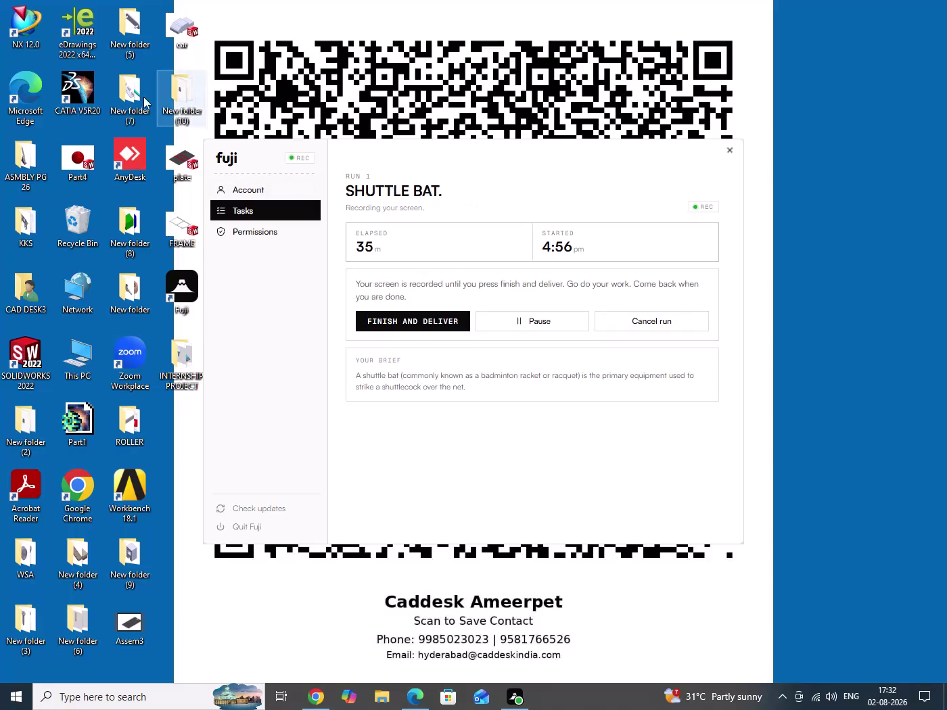
Launch CATIA V5 from its shortcut, dismiss Warm Start, and close the empty Product1.
right_click(71, 90)
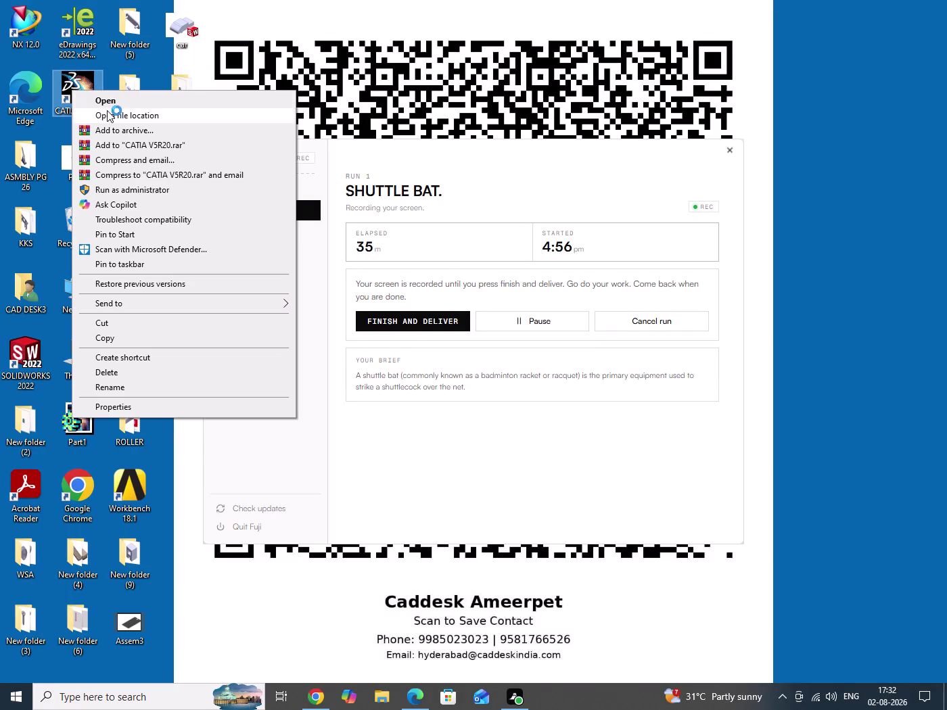
click(112, 101)
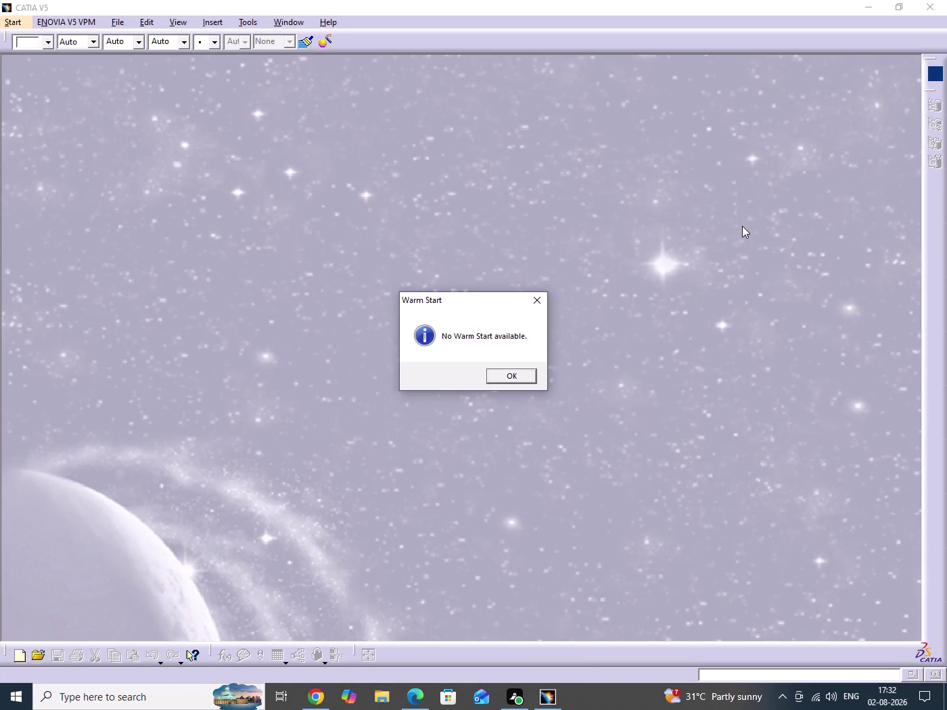
click(487, 378)
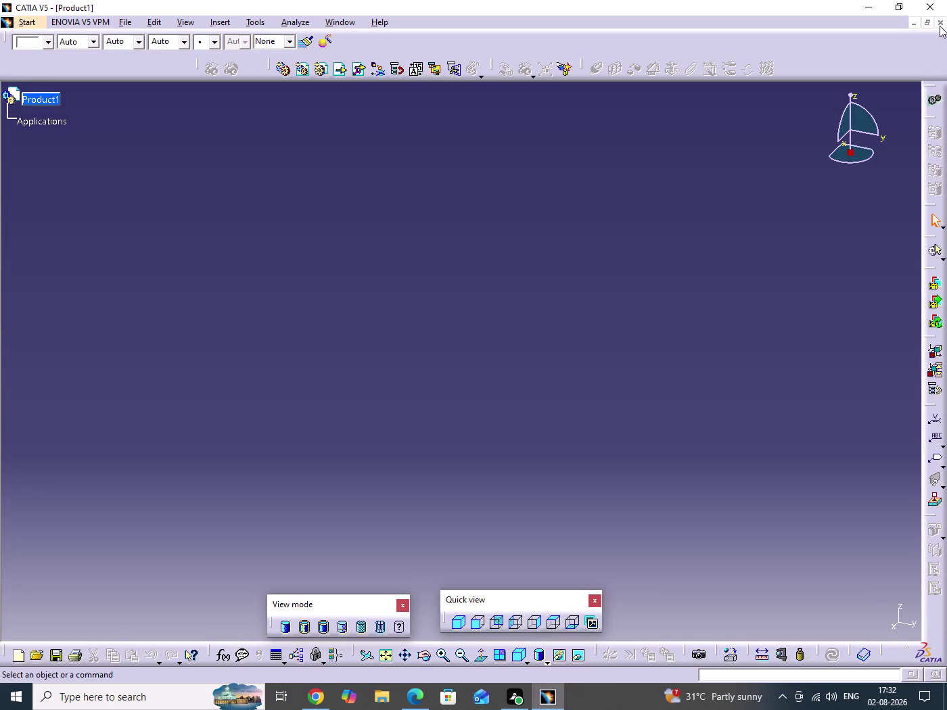
click(944, 23)
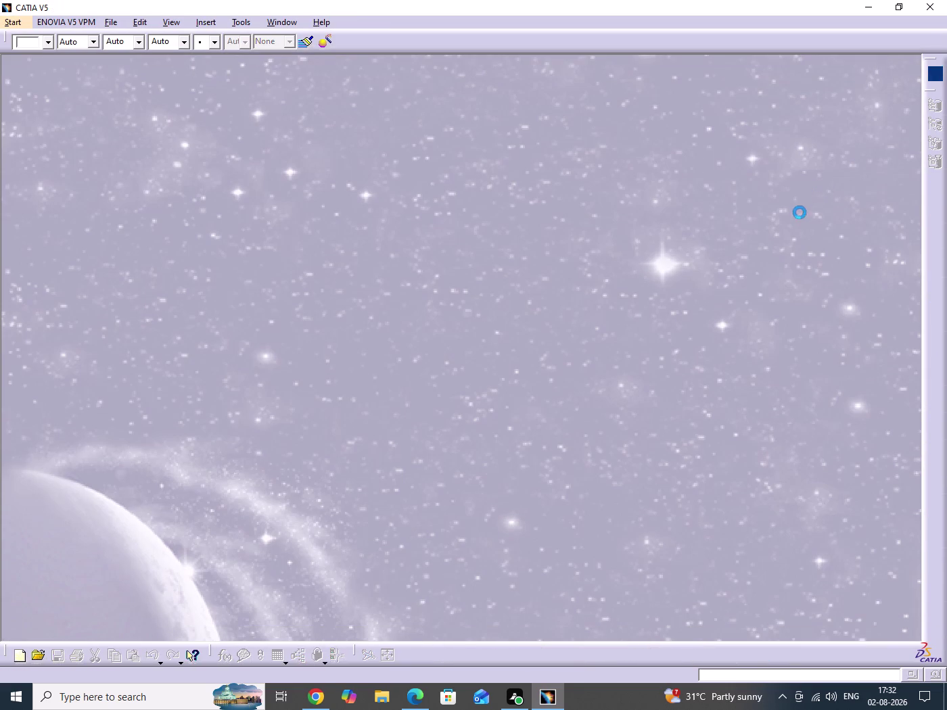
Open the SHUTTLE BAT.CATPart file.
key(ctrl+o)
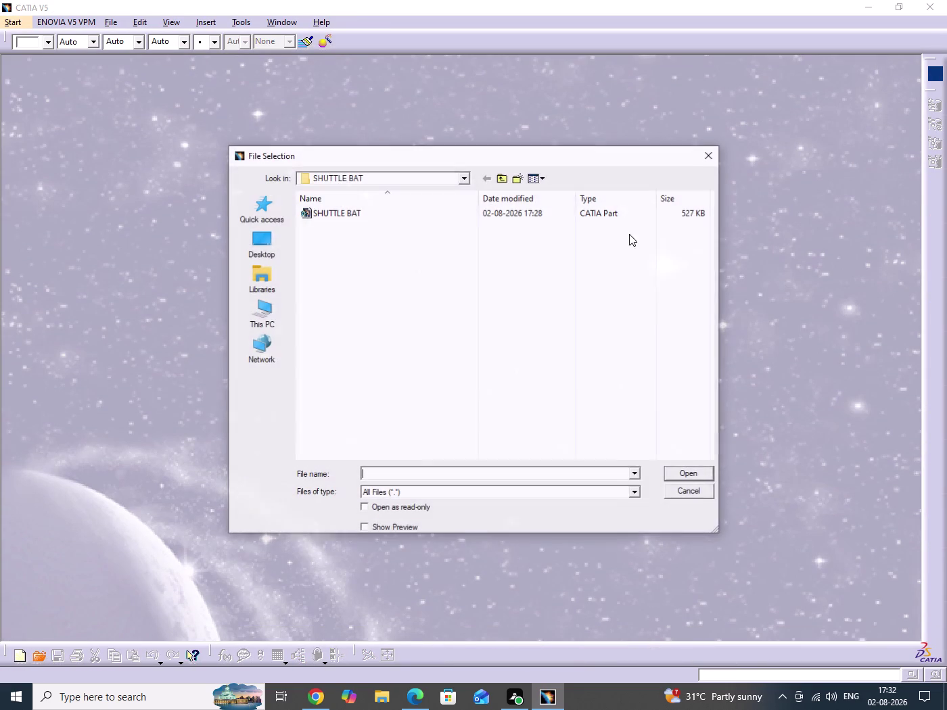
click(342, 214)
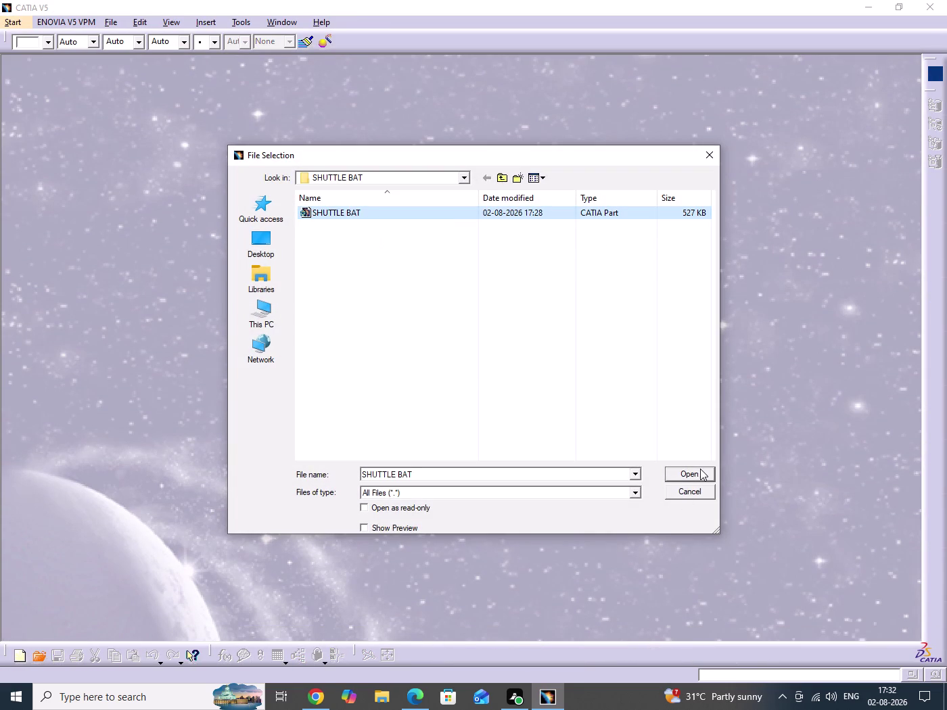
click(700, 477)
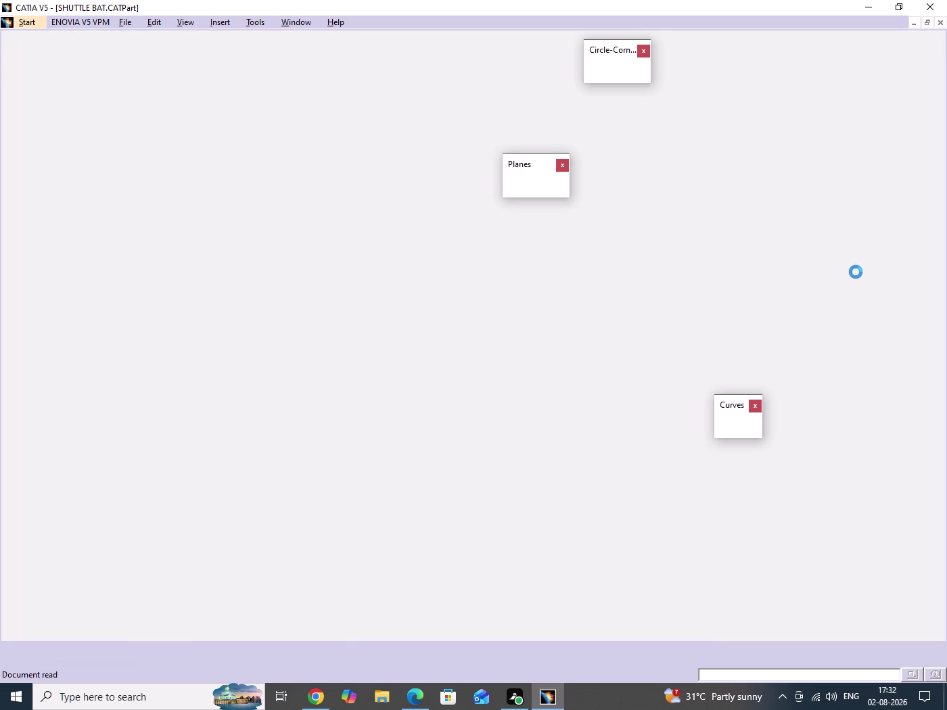
Exit the sketch workbench and switch the model to isometric view.
scroll(down, 3)
middle_drag(532, 246, 534, 387)
click(533, 246)
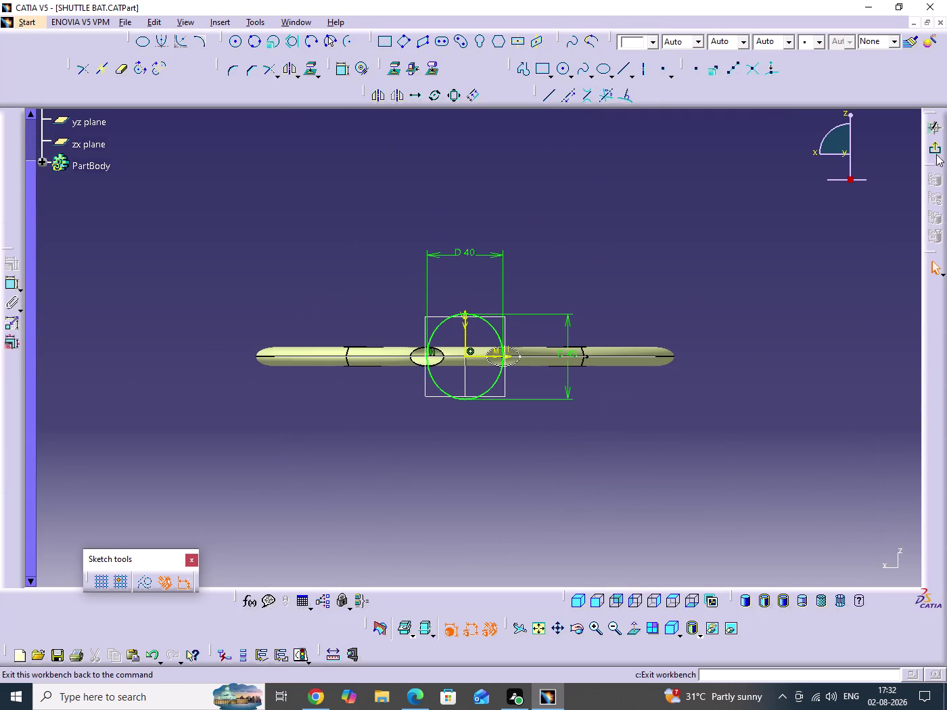
click(937, 152)
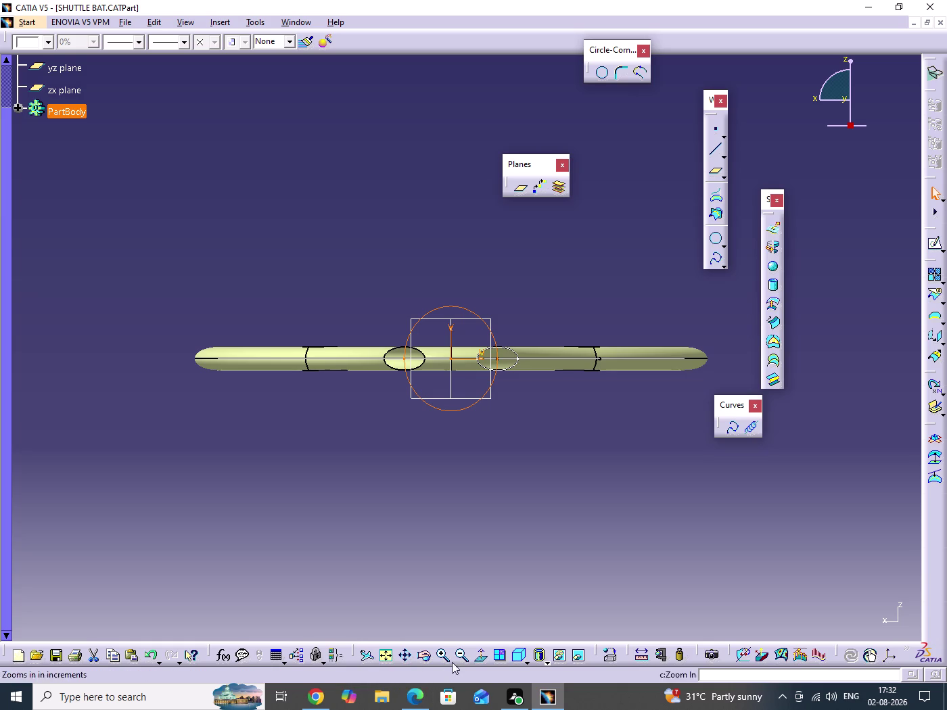
click(516, 659)
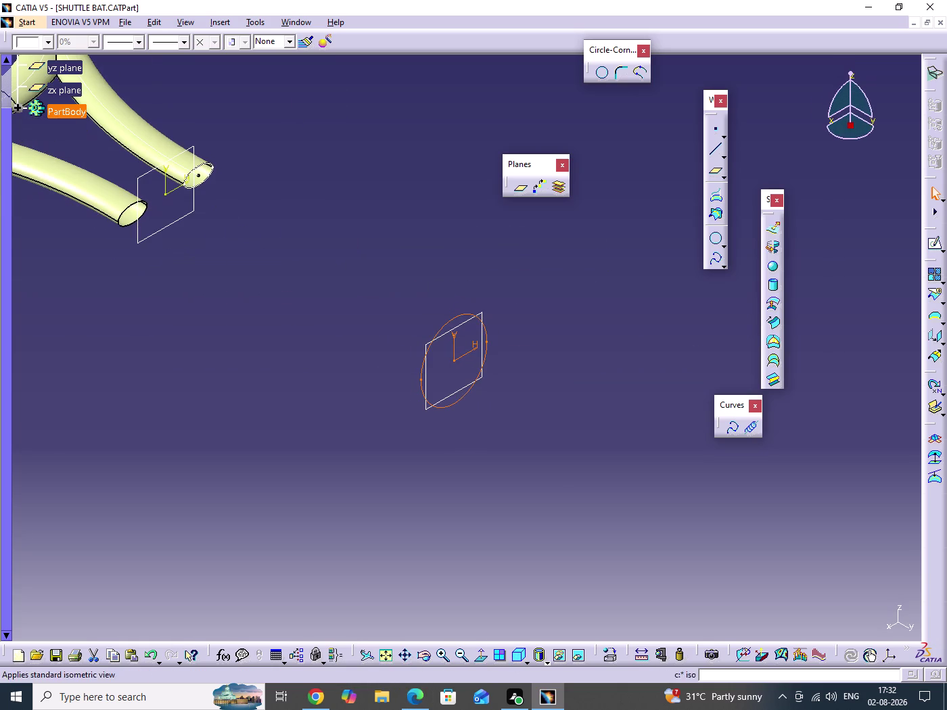
click(552, 474)
scroll(up, 3)
scroll(up, 3)
middle_drag(508, 487, 660, 494)
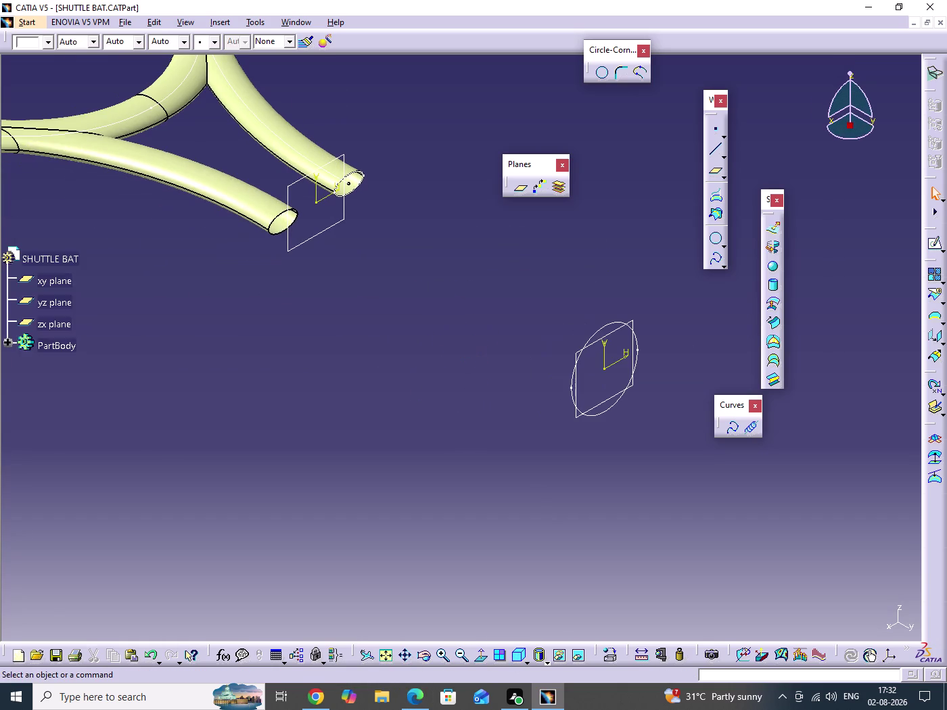
scroll(down, 3)
Expand the PartBody feature tree and inspect Sketch.6's context menu.
click(8, 228)
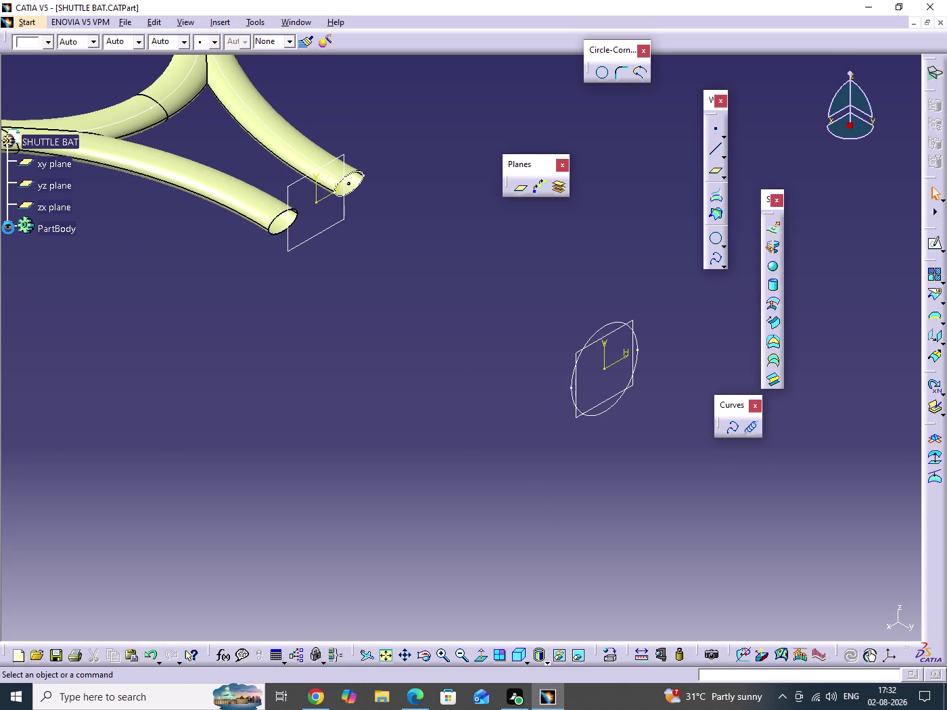
click(82, 534)
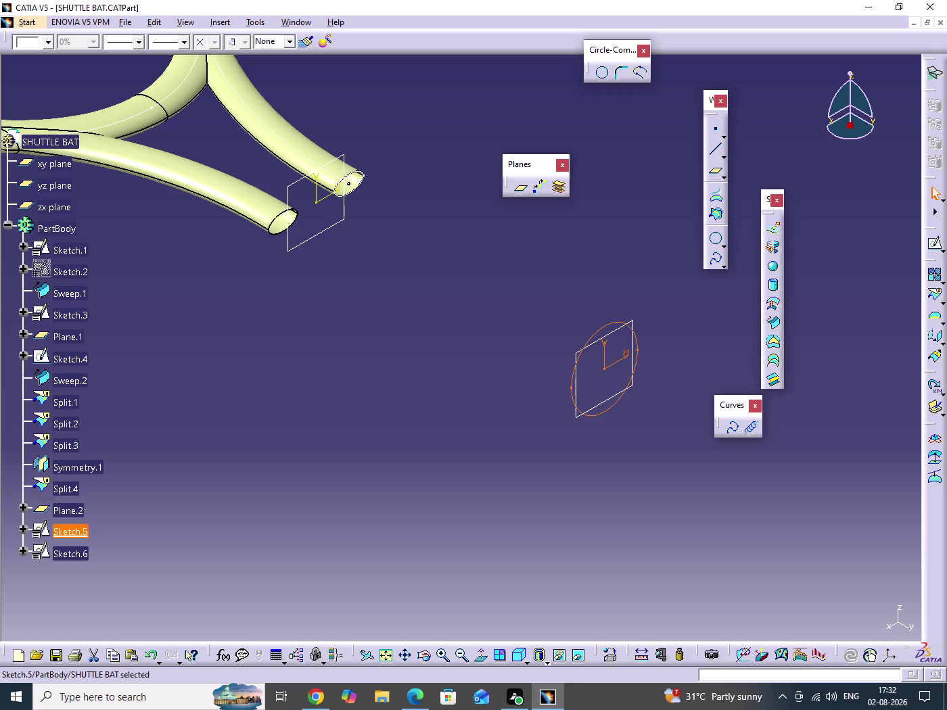
click(81, 553)
right_click(82, 554)
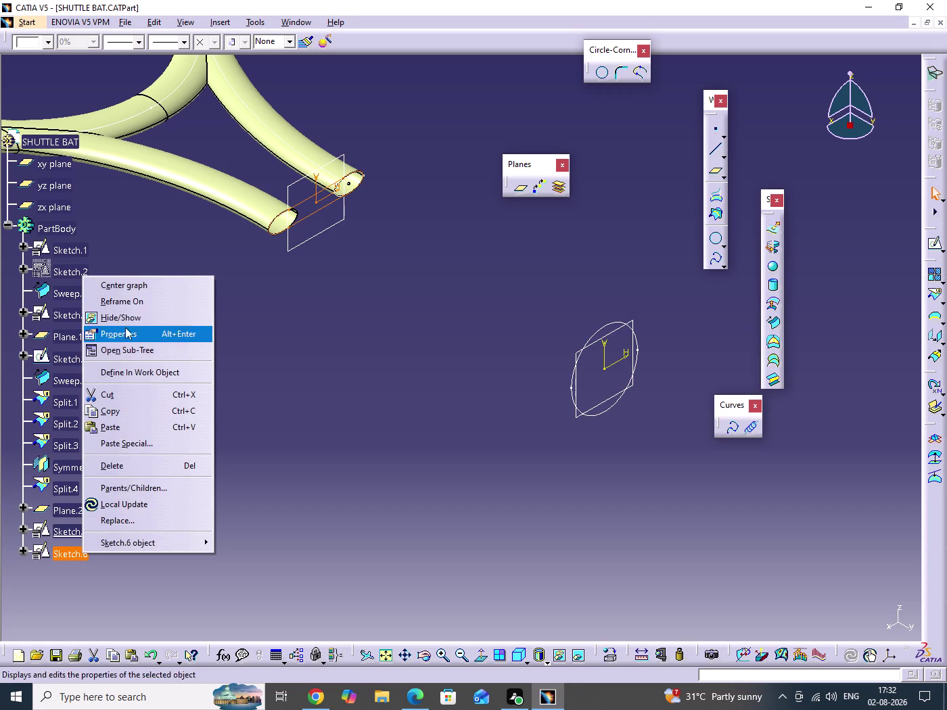
click(125, 323)
click(361, 376)
right_click(80, 561)
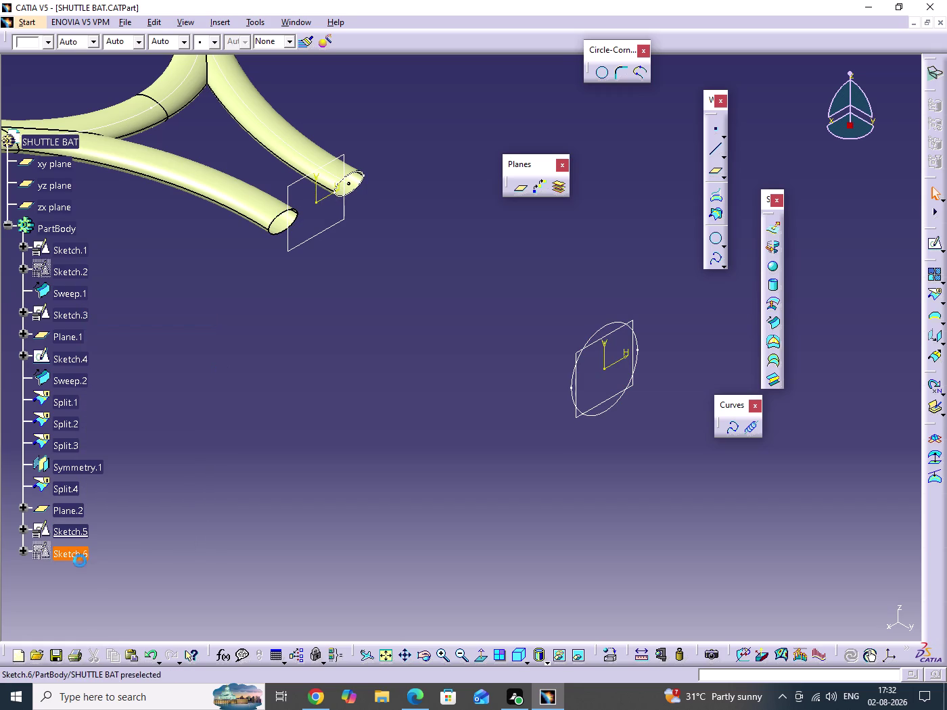
click(121, 330)
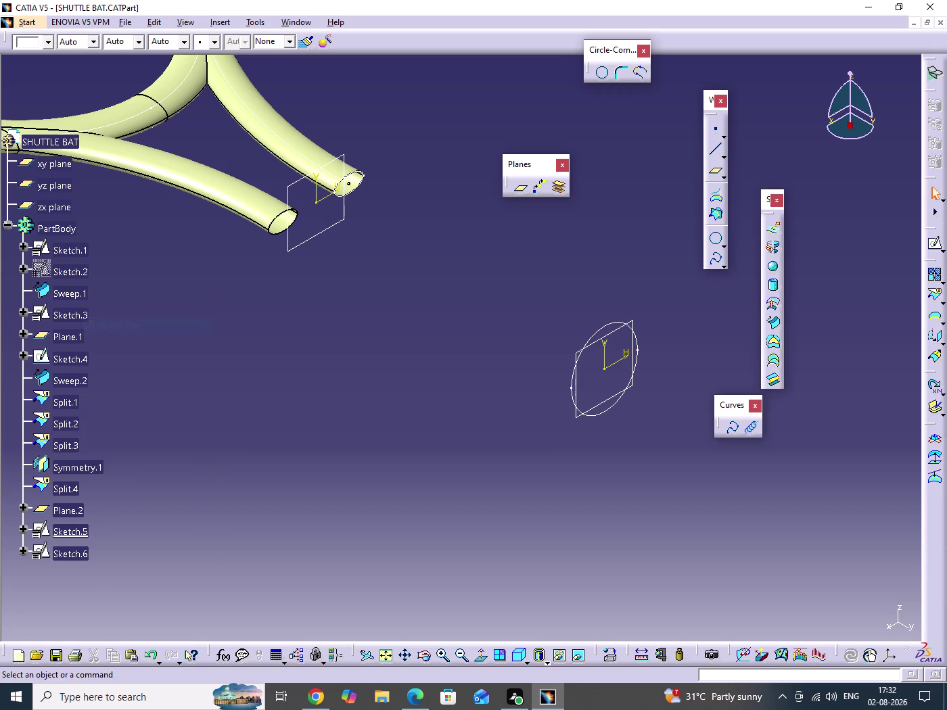
click(373, 405)
click(73, 550)
Orbit and pan around the shuttle bat, then start a Multi-sections Surface.
scroll(down, 3)
middle_drag(289, 408, 346, 437)
drag(289, 408, 345, 438)
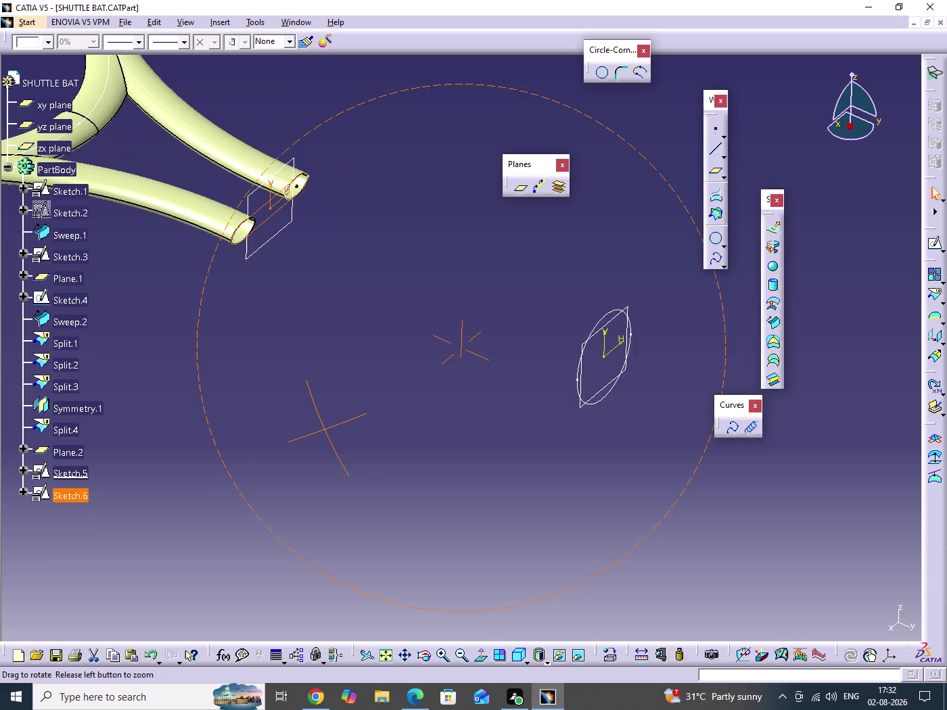
drag(345, 437, 355, 438)
middle_drag(345, 437, 355, 438)
click(320, 392)
middle_drag(333, 403, 291, 383)
drag(334, 404, 291, 382)
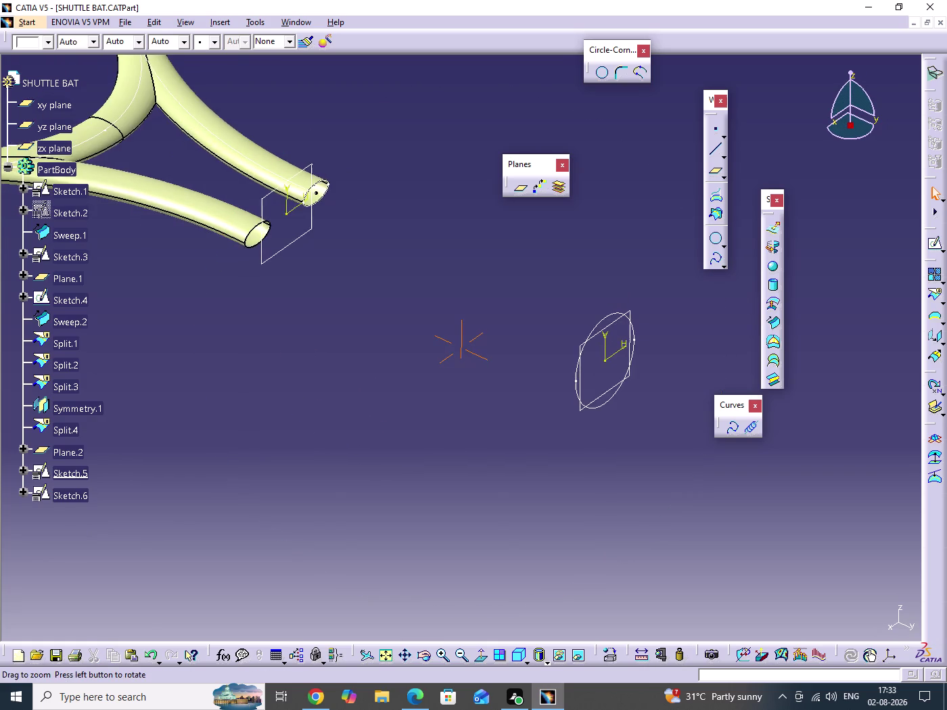
middle_drag(291, 383, 296, 352)
middle_drag(480, 407, 568, 469)
middle_drag(598, 431, 580, 442)
drag(598, 432, 581, 442)
middle_drag(564, 468, 442, 493)
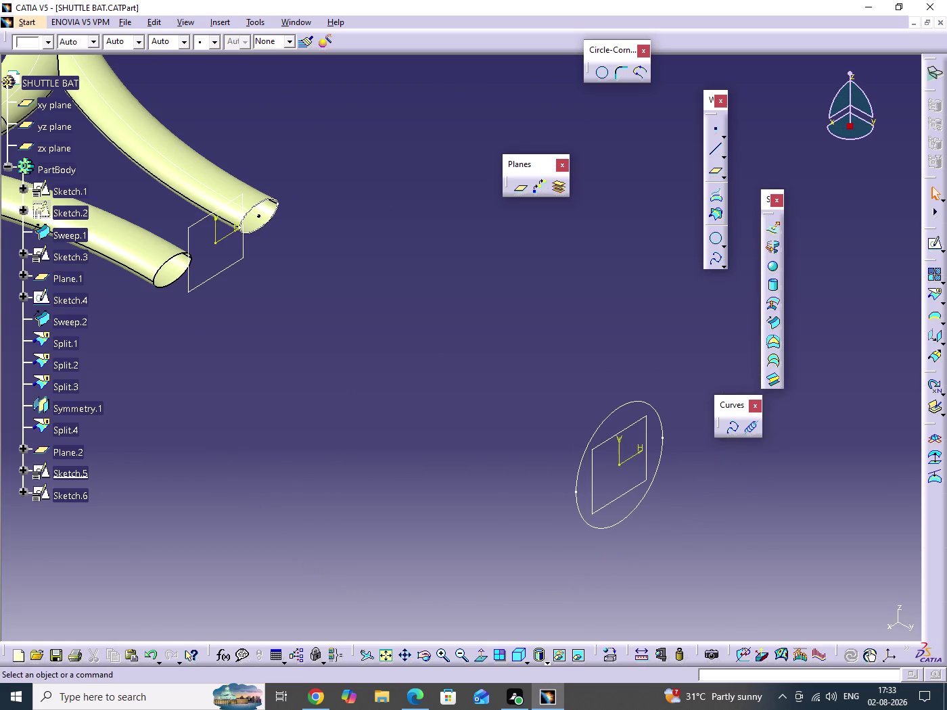
middle_drag(467, 431, 555, 427)
click(483, 425)
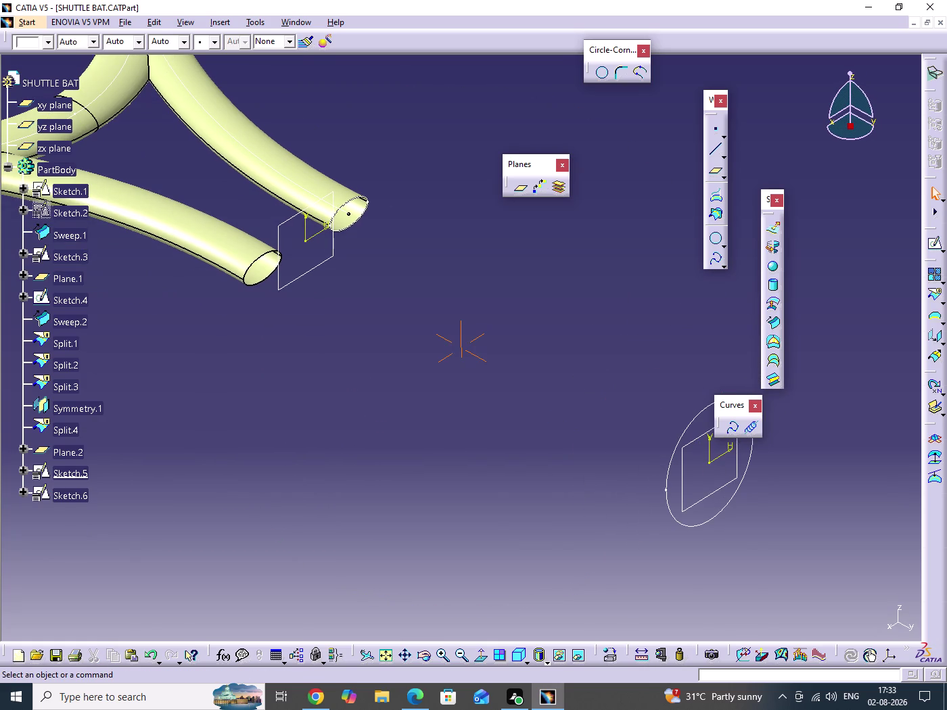
click(774, 362)
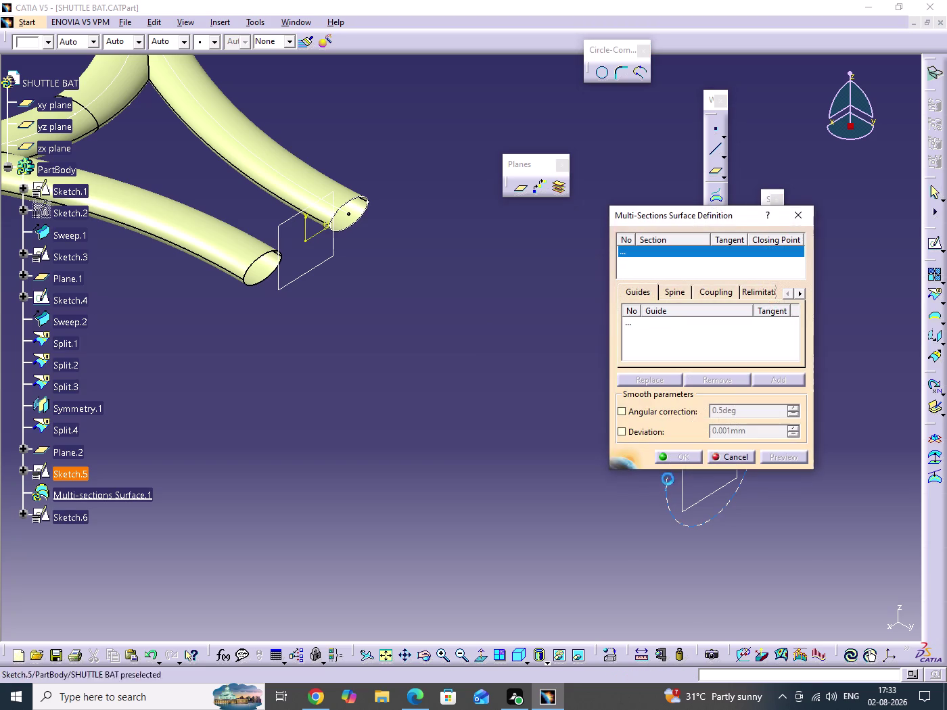
Try adding Sketch.5 as a section, then cancel the multi-sections surface.
click(683, 527)
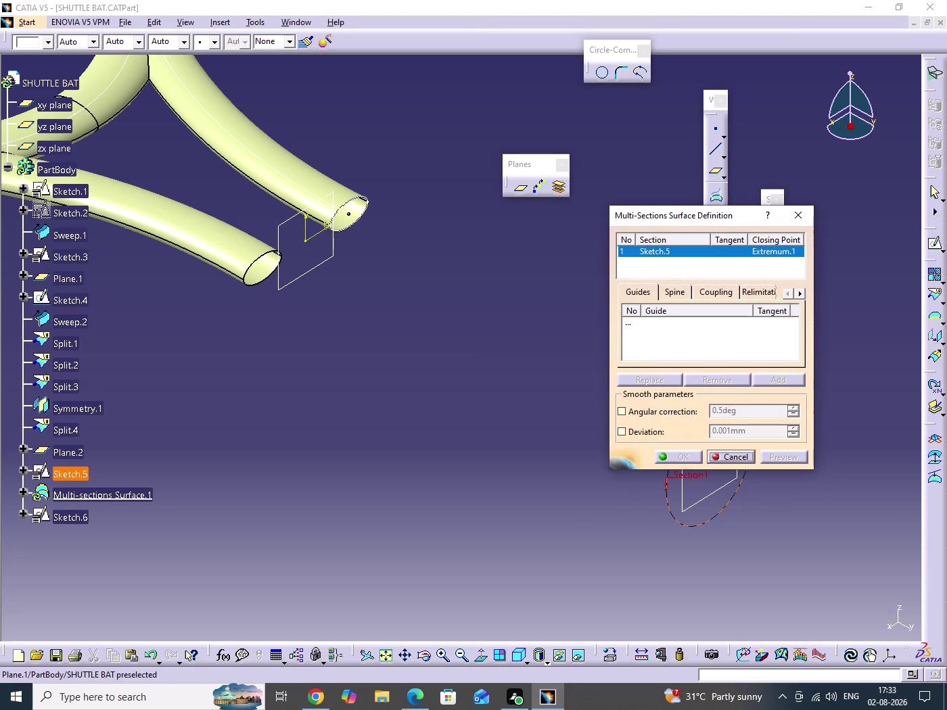
click(72, 520)
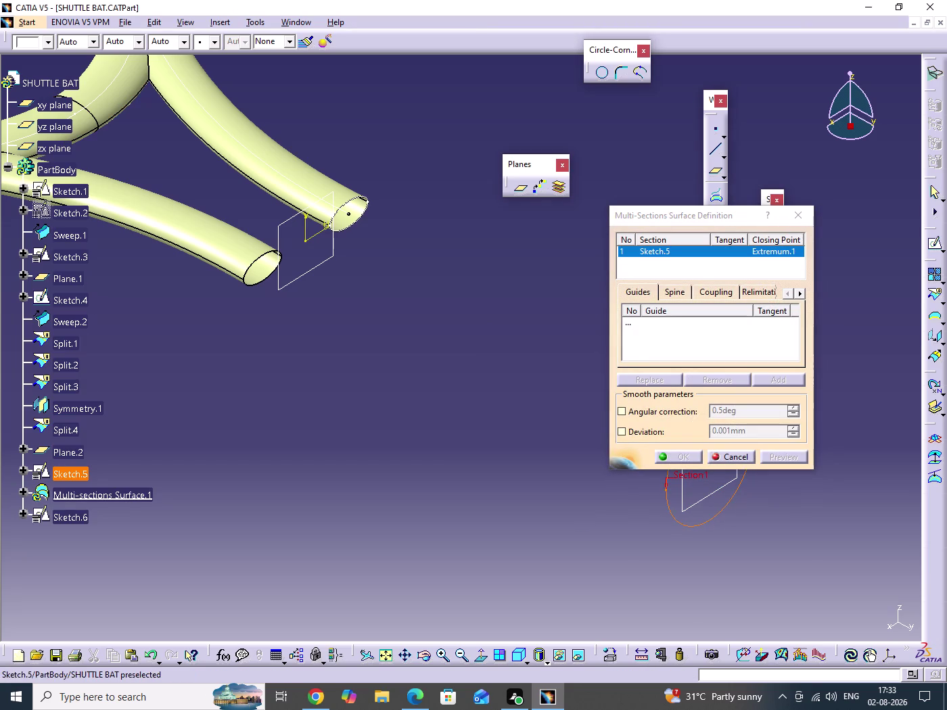
click(729, 456)
click(307, 446)
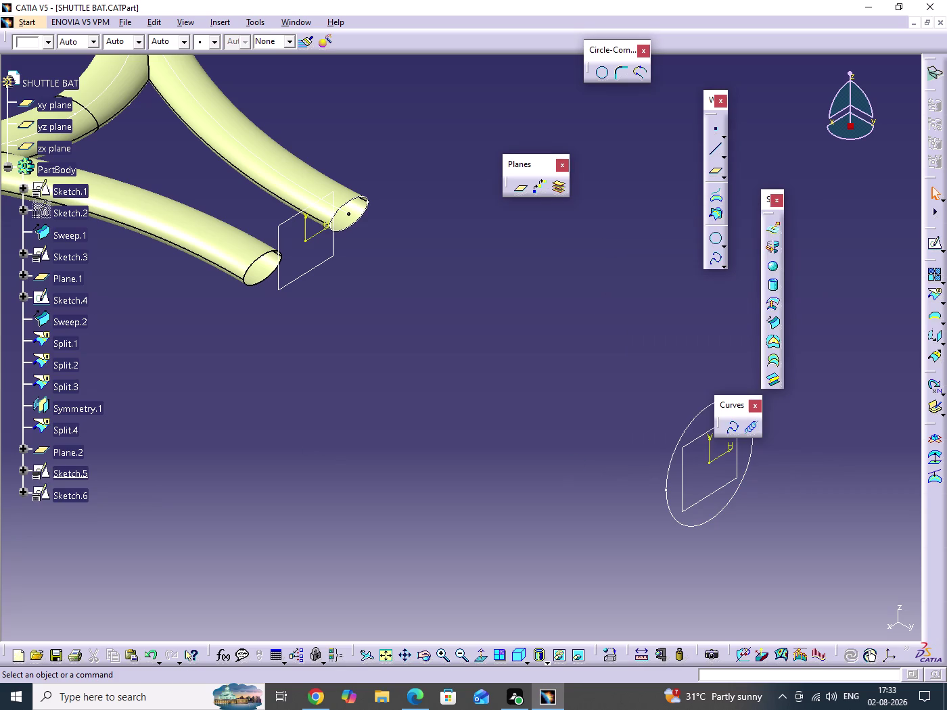
Toggle a sketch's visibility and make Sketch.6 the current work object.
click(68, 497)
right_click(68, 496)
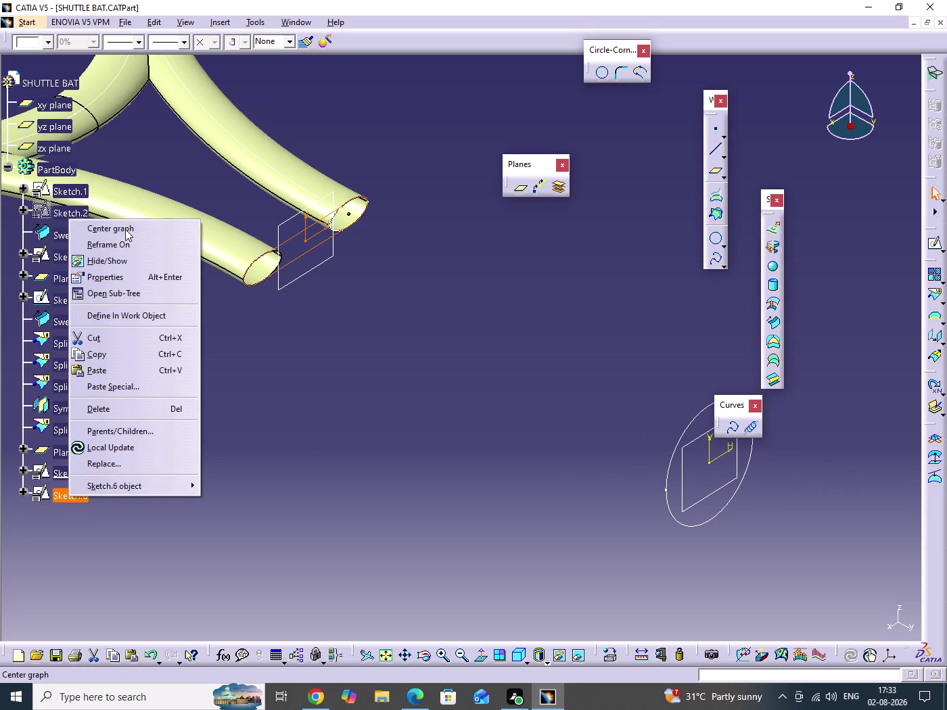
click(109, 264)
click(518, 380)
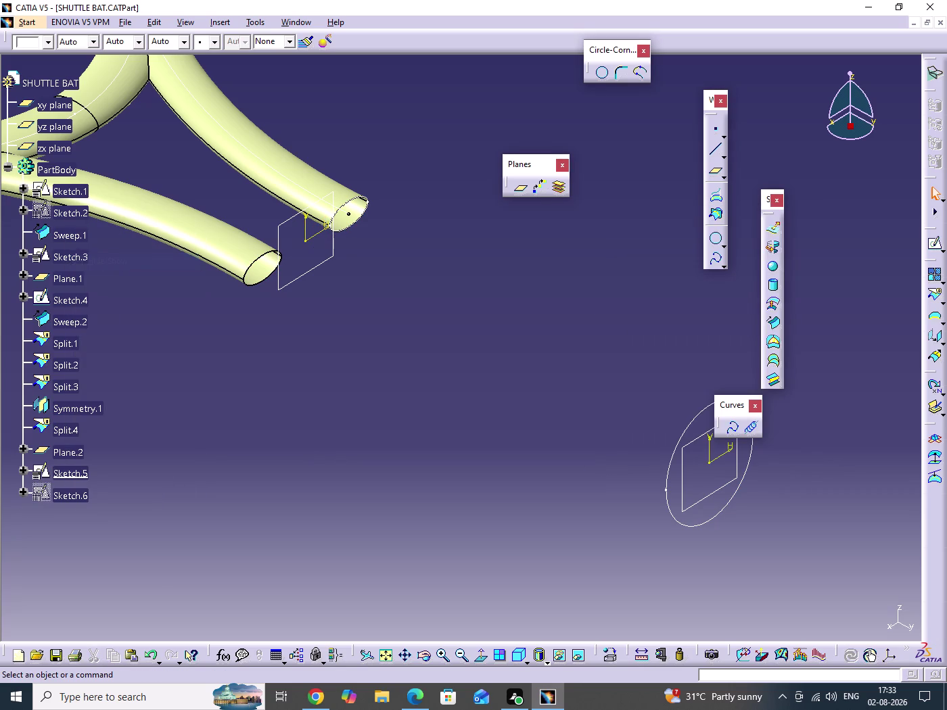
right_click(78, 501)
click(106, 269)
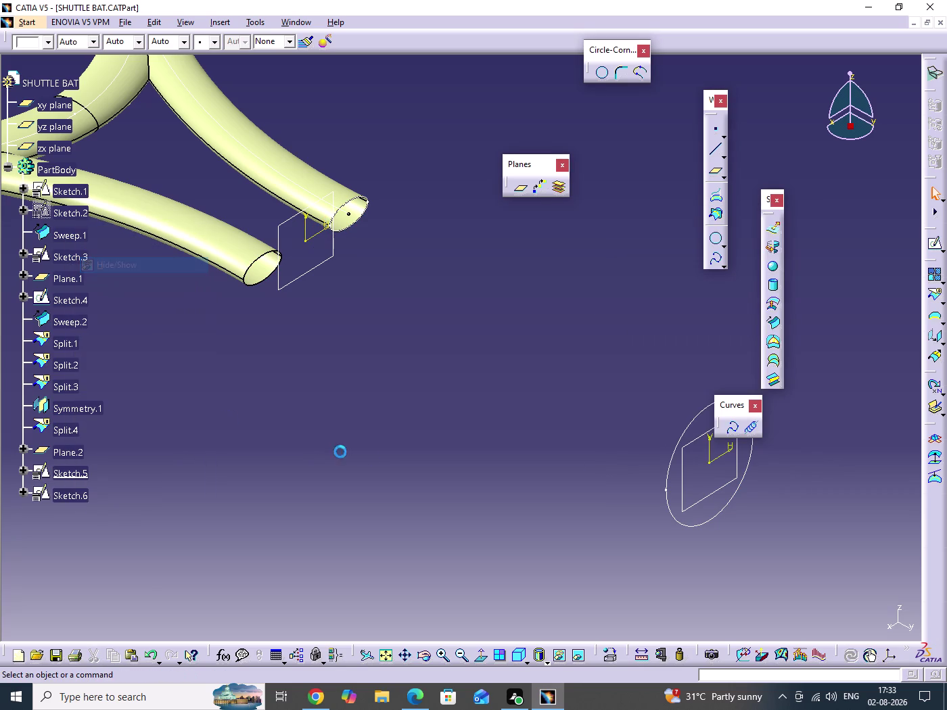
click(377, 460)
click(400, 459)
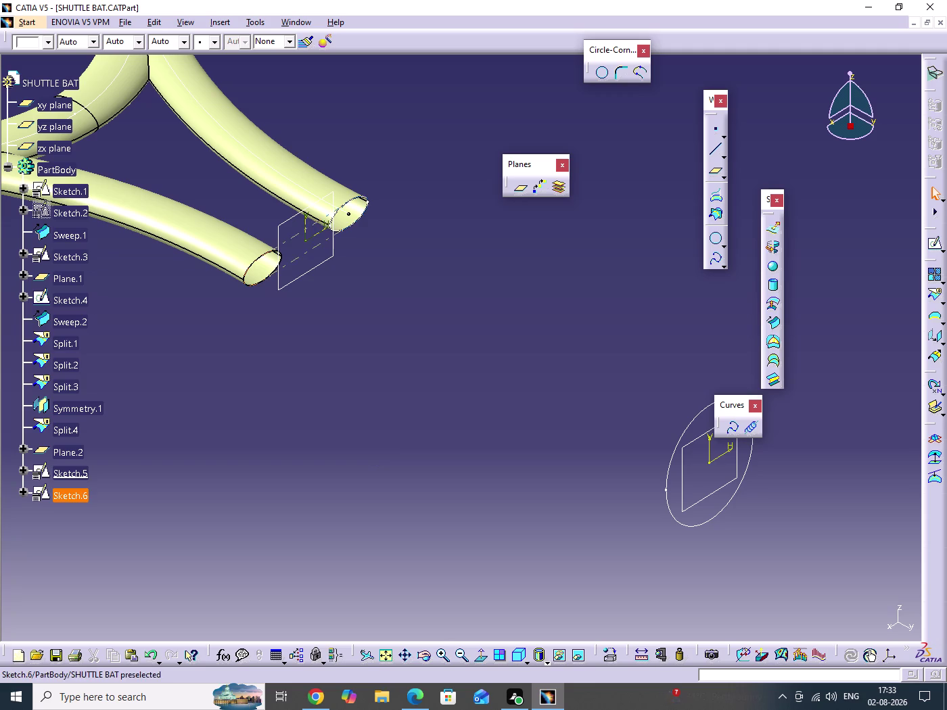
right_click(71, 500)
click(117, 320)
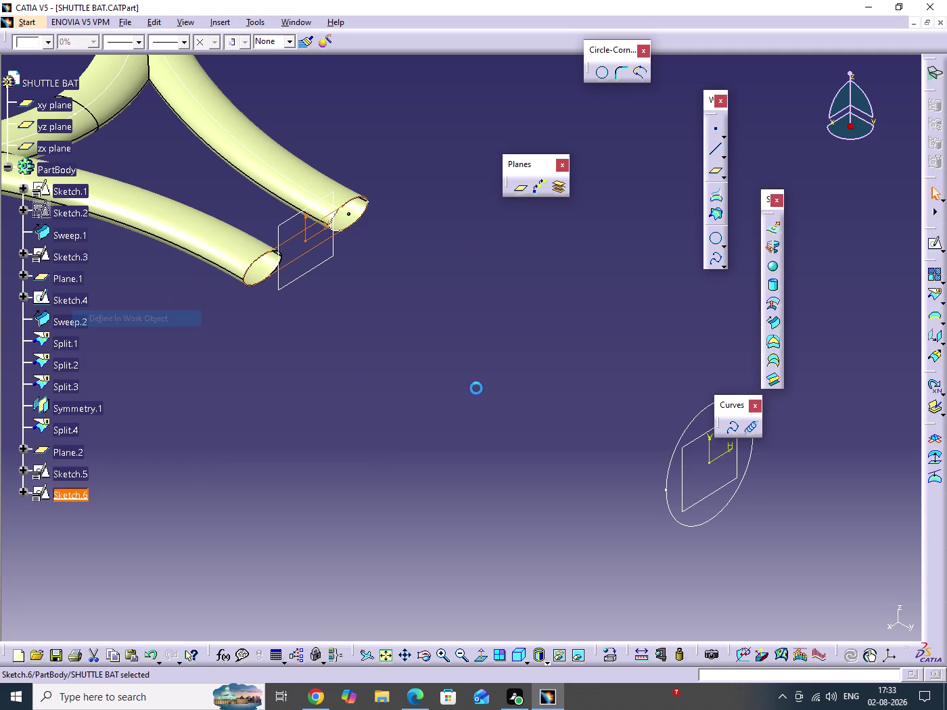
click(497, 387)
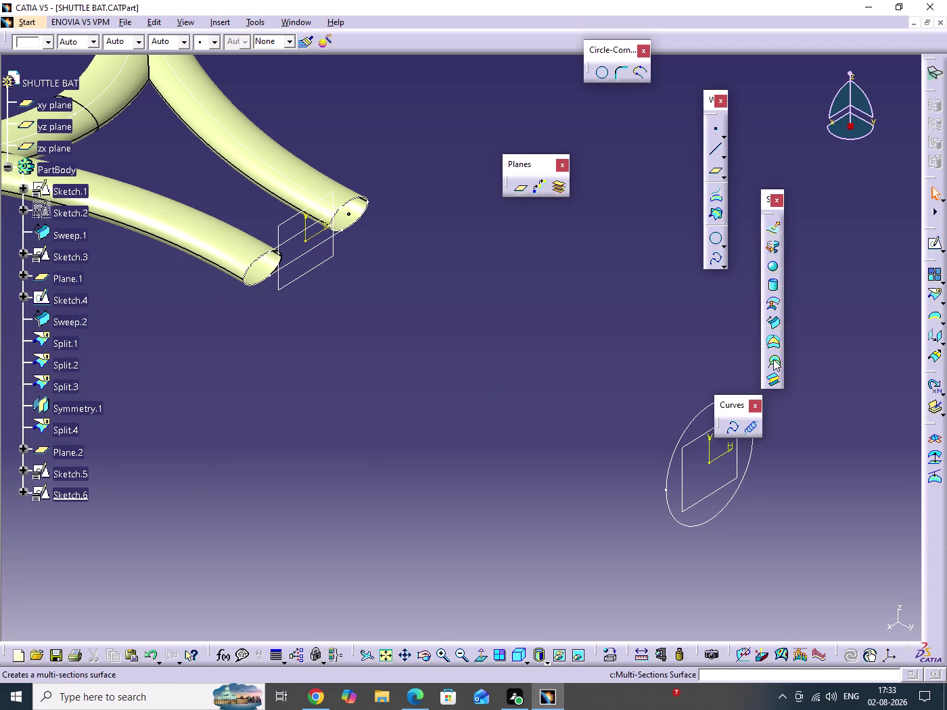
Select the Sketch.5 ellipse and choose Delete from its context menu.
click(725, 512)
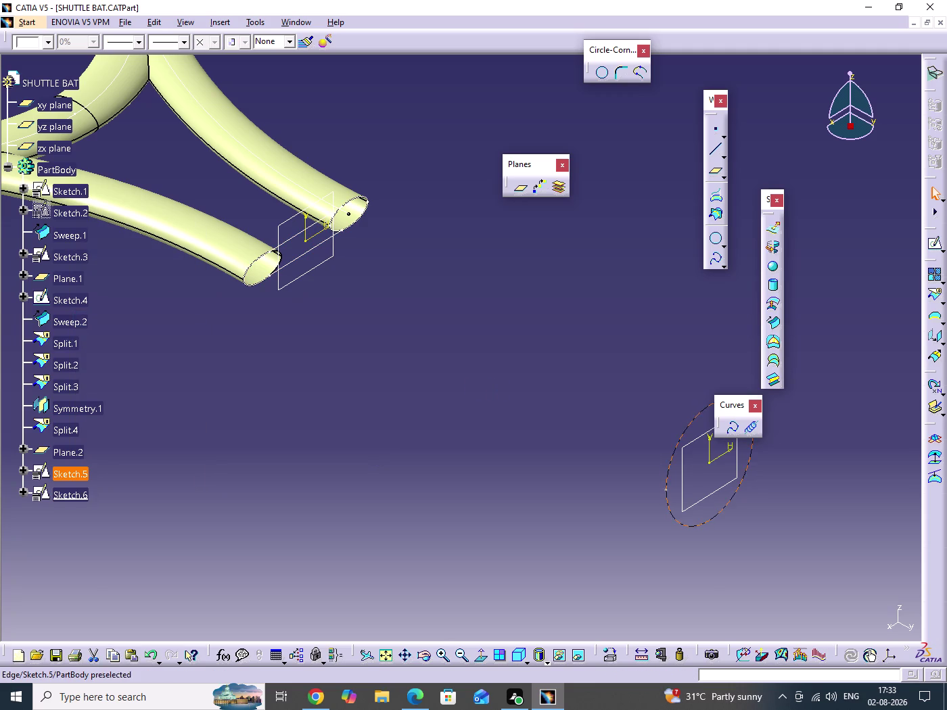
right_click(725, 512)
click(764, 425)
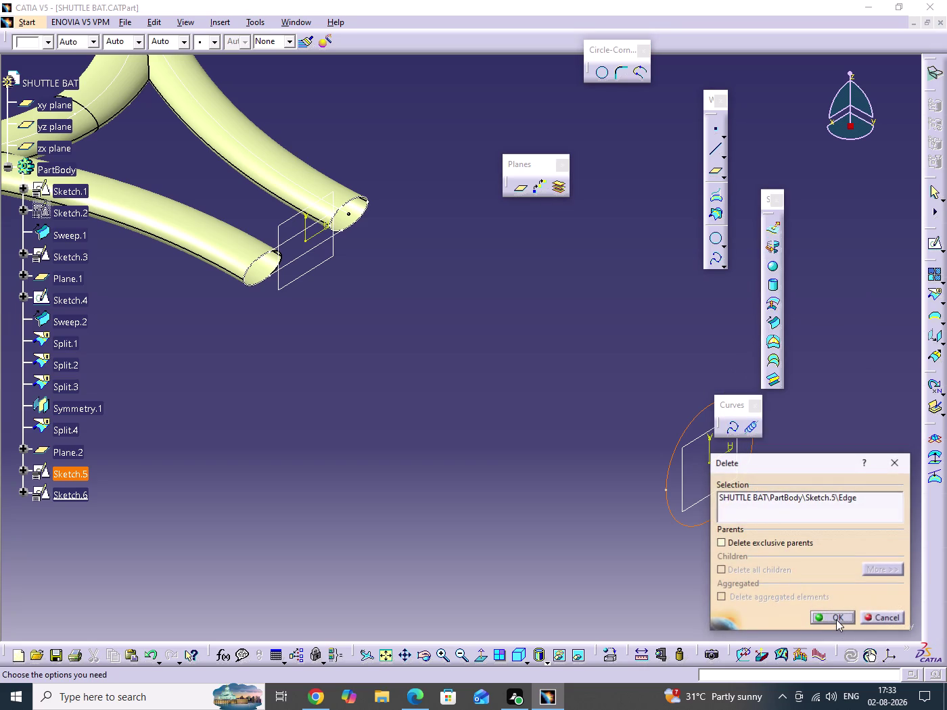
Confirm deleting Sketch.5 and save the SHUTTLE BAT part.
click(837, 620)
click(484, 513)
middle_drag(546, 514, 448, 515)
key(ctrl+s)
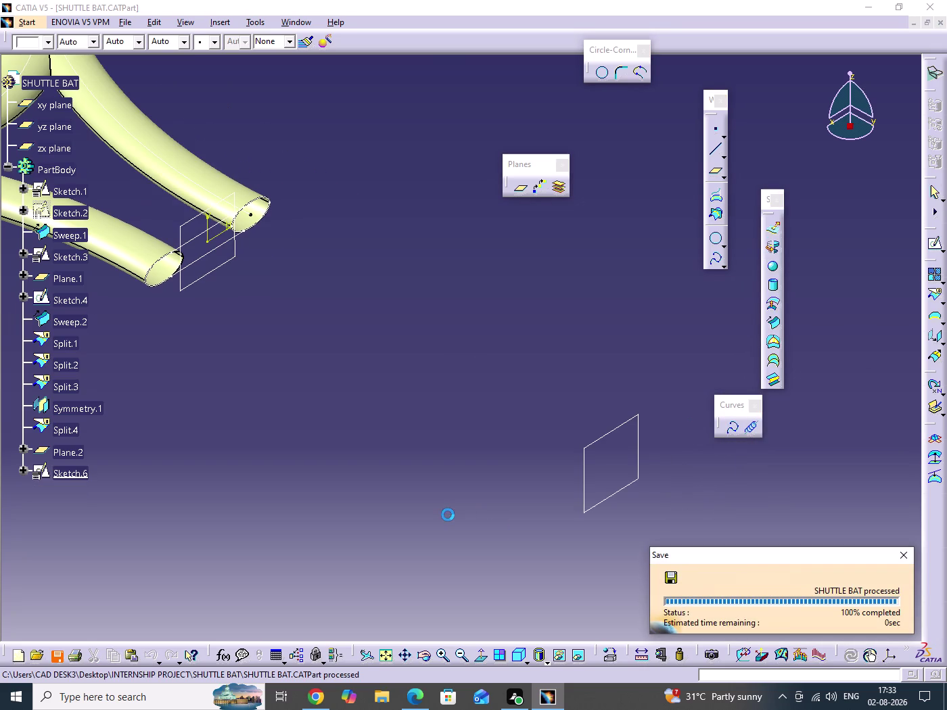
click(623, 488)
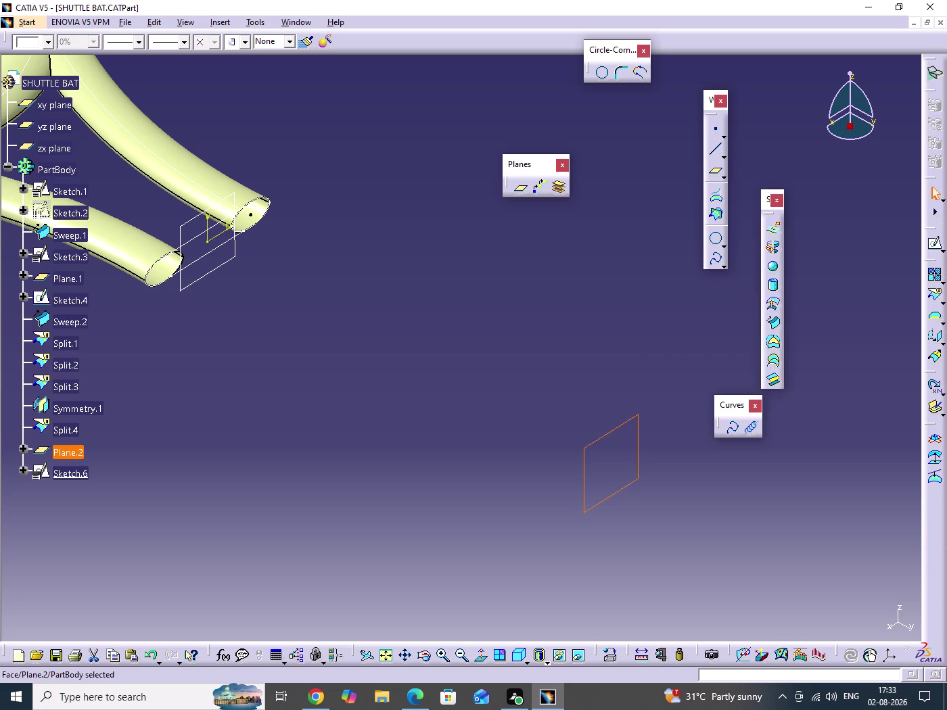
Start a positioned sketch on Plane.2.
click(941, 243)
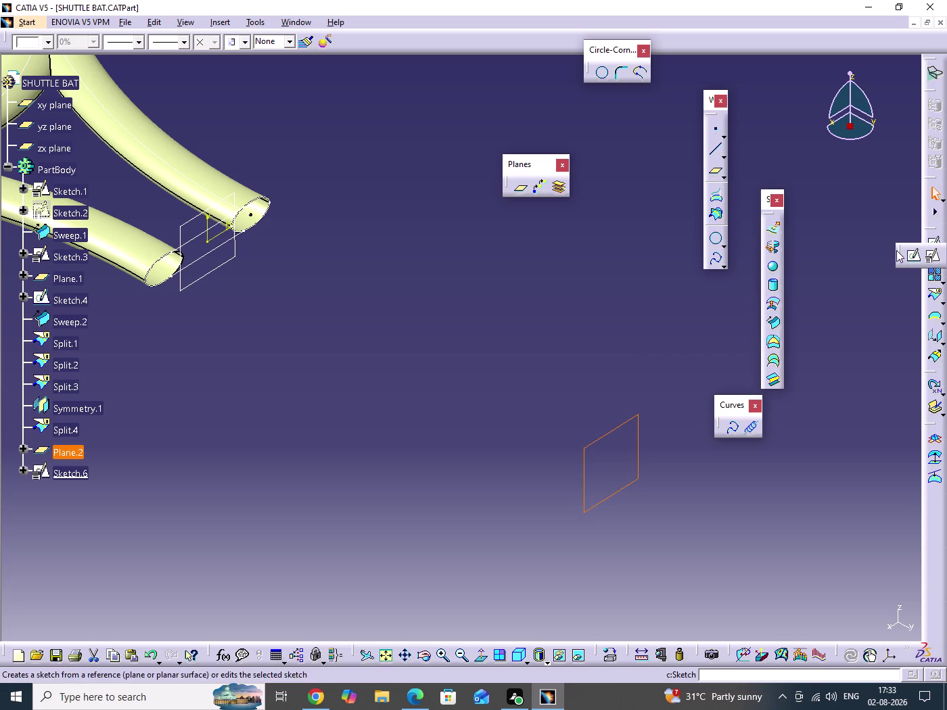
drag(901, 251, 825, 262)
click(867, 265)
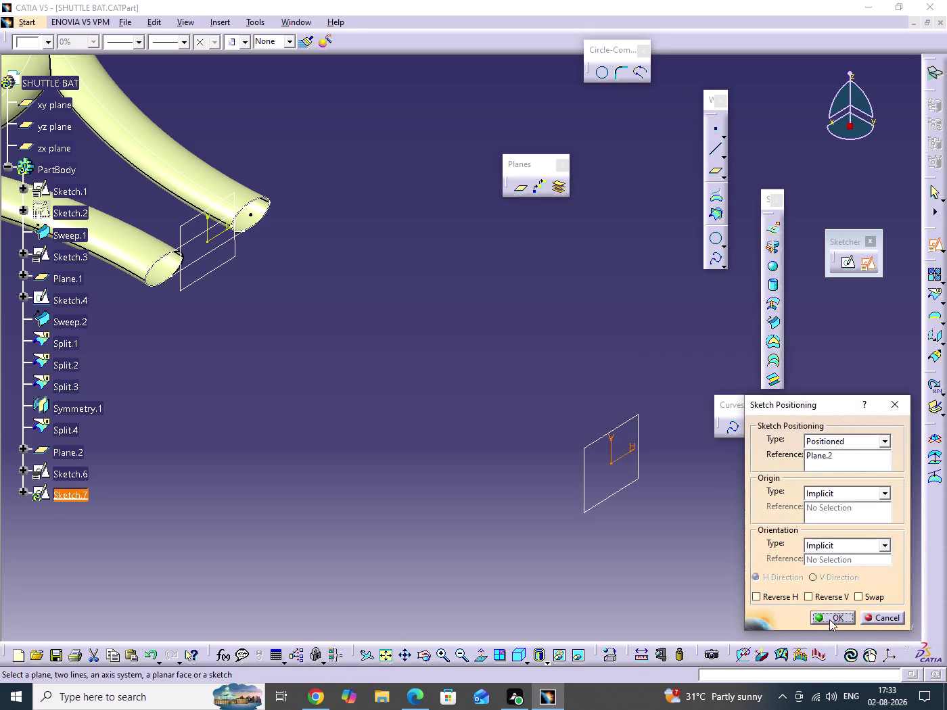
Accept the sketch placement on Plane.2 and frame the handle area.
click(829, 620)
middle_drag(653, 483, 460, 230)
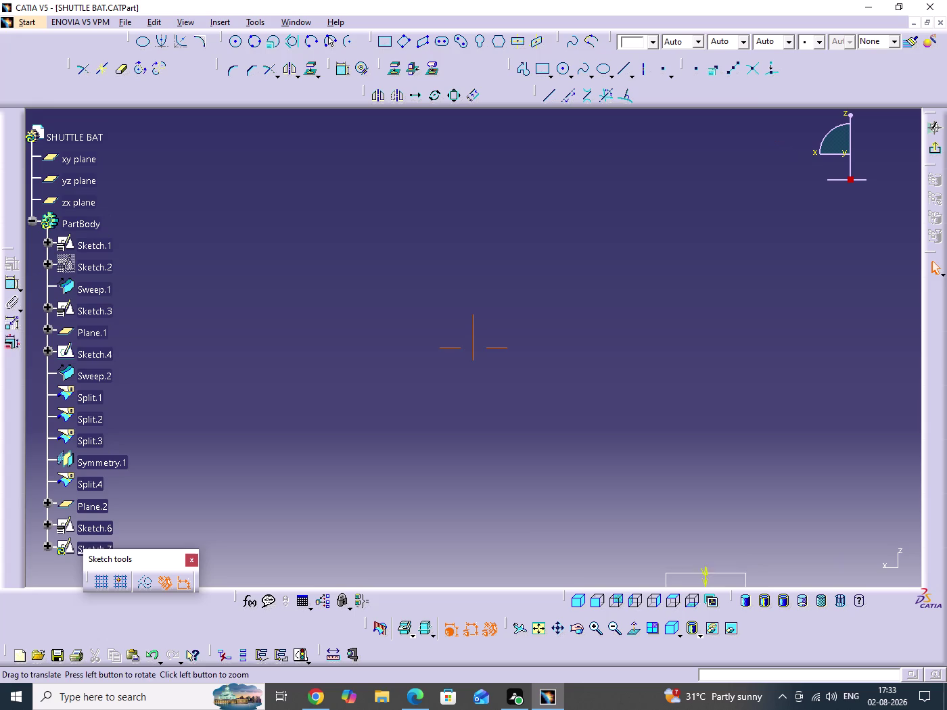
middle_drag(461, 230, 432, 155)
middle_drag(553, 413, 409, 420)
scroll(down, 3)
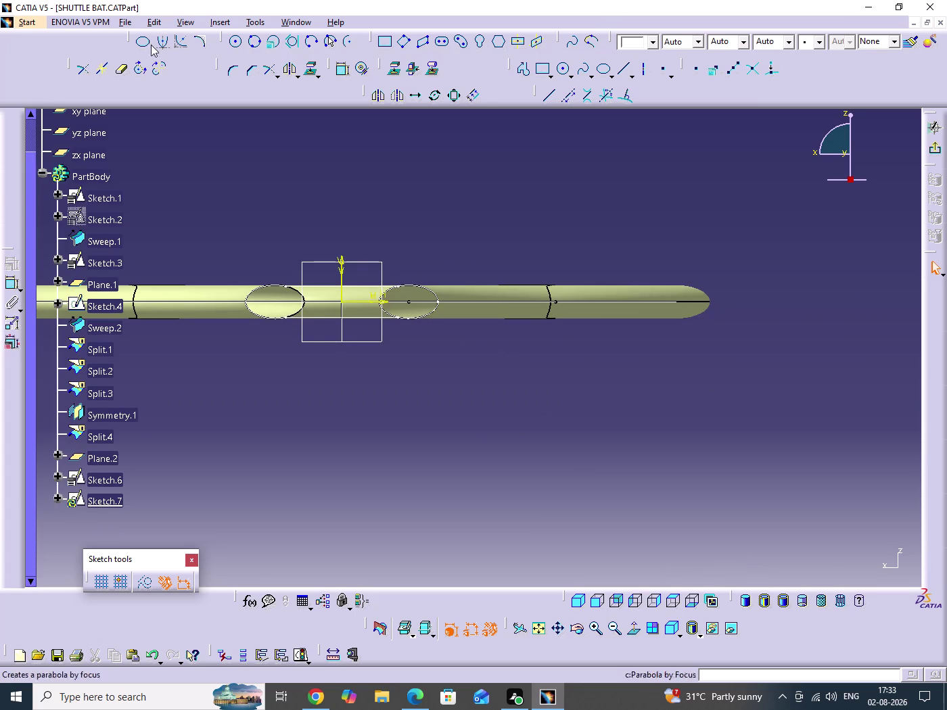
click(140, 42)
Draw an ellipse below the model with its major and minor axes.
click(616, 450)
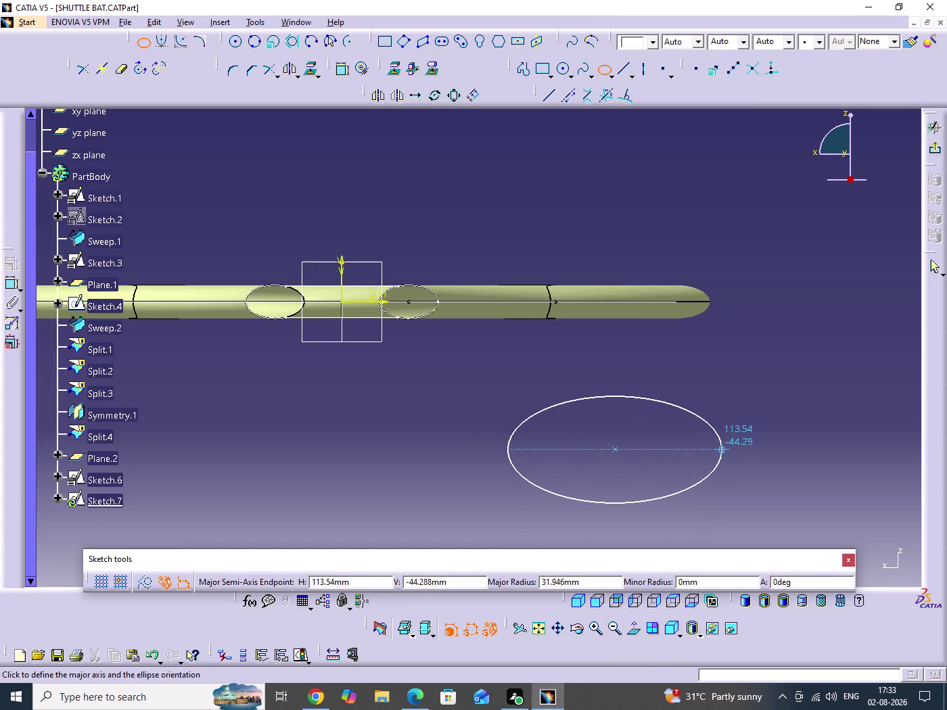
click(721, 453)
click(620, 495)
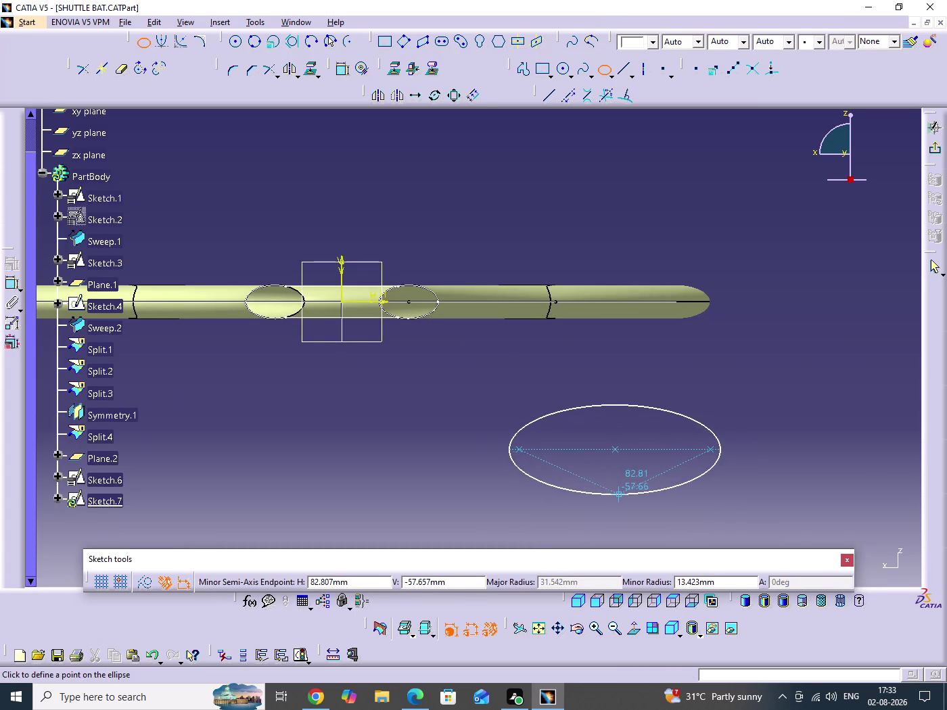
click(5, 259)
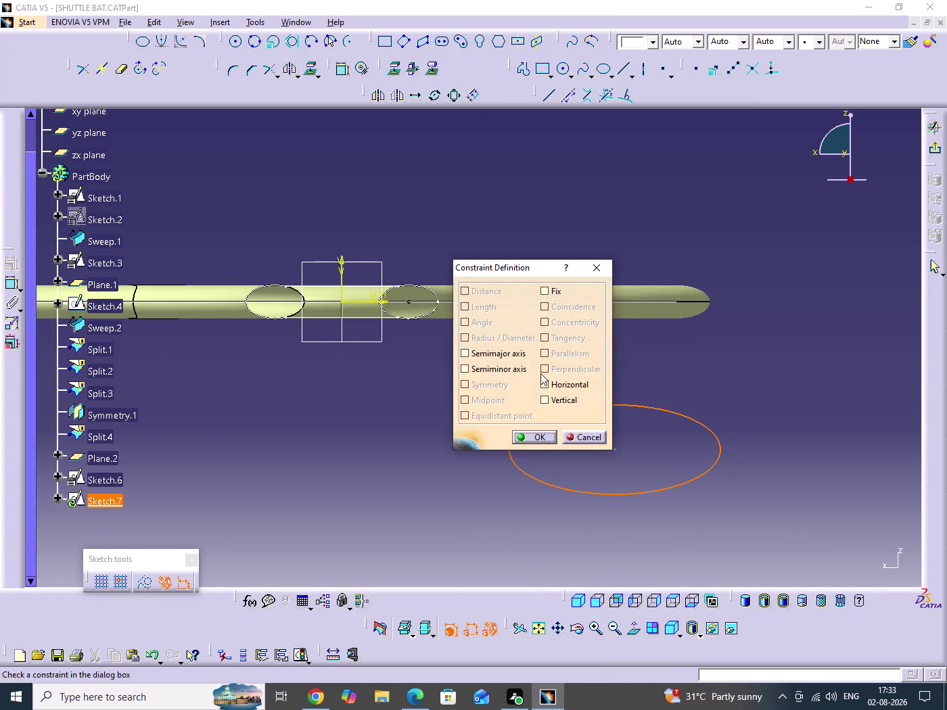
Apply semimajor, semiminor and horizontal constraints, then edit the major axis dimension.
click(556, 383)
click(486, 349)
click(485, 366)
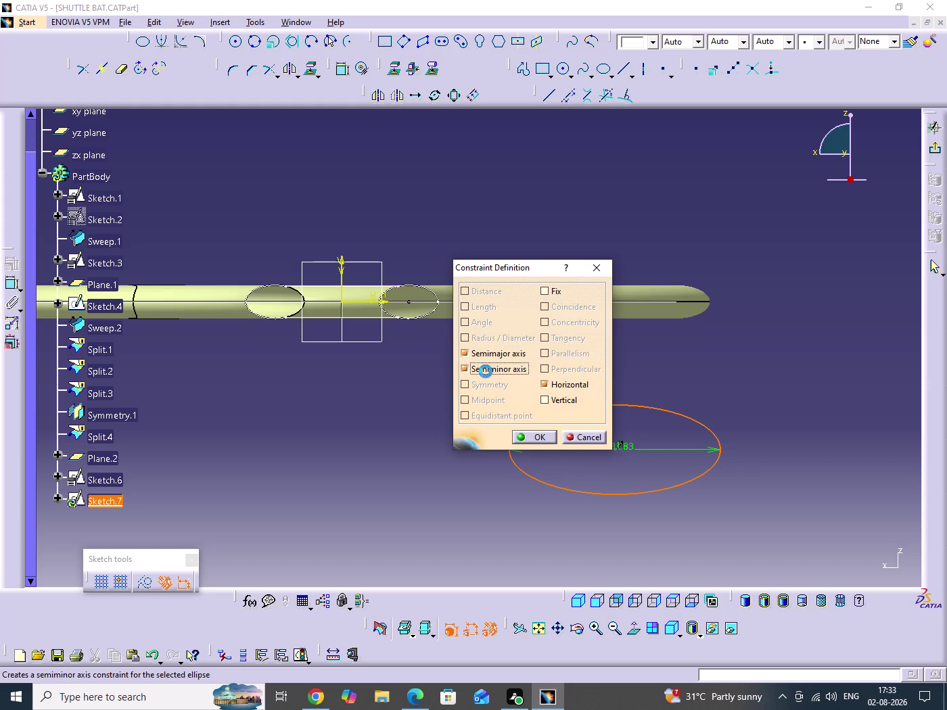
click(536, 437)
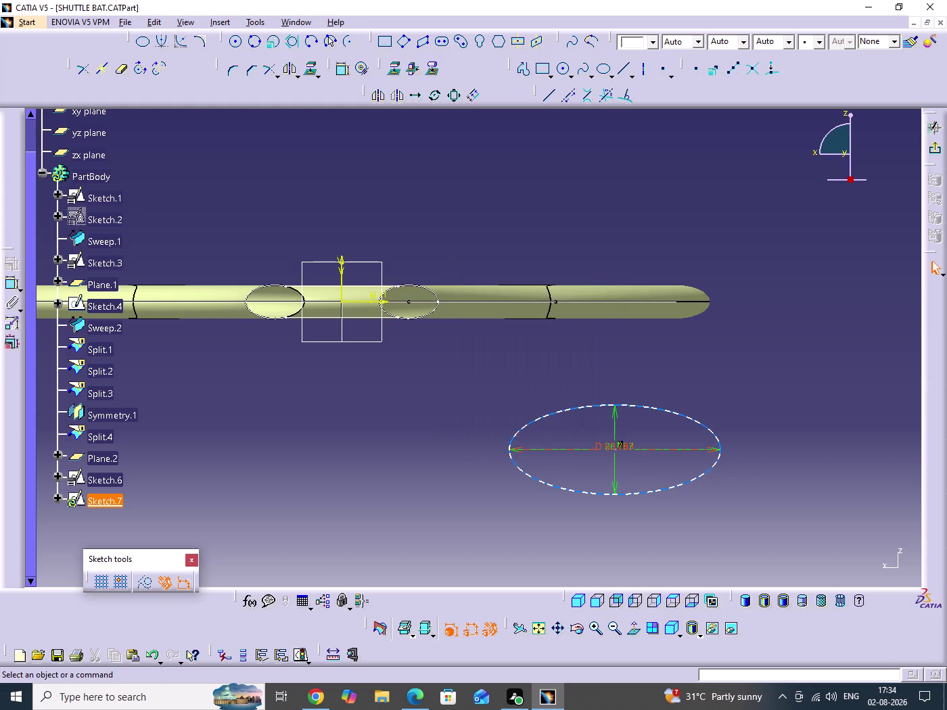
double_click(697, 450)
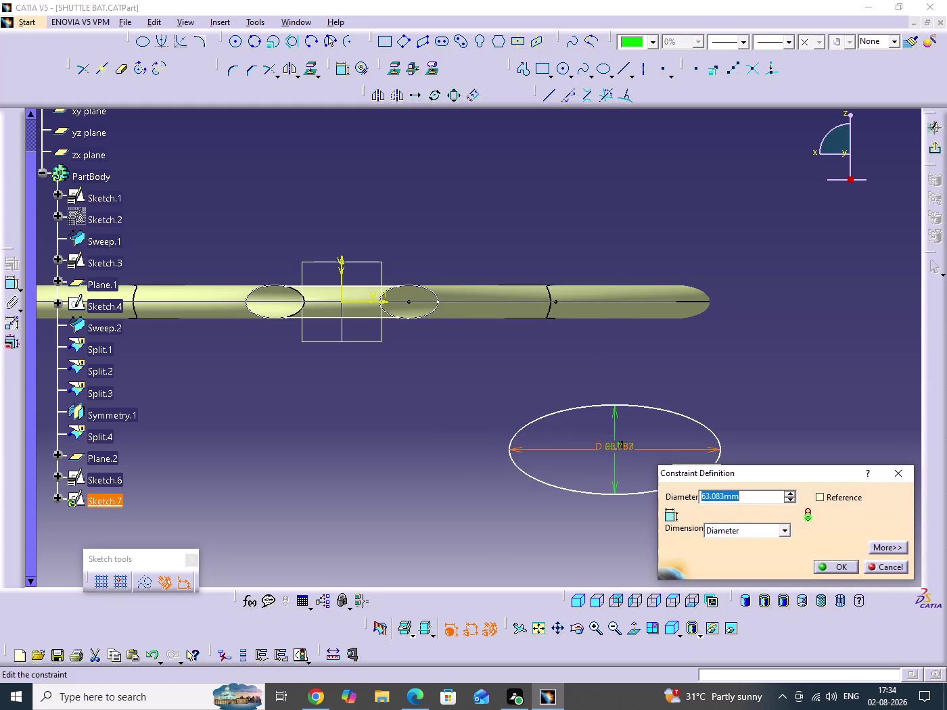
Set the ellipse's major axis dimension to 40 and minor axis to 45.
text(40)
key(Return)
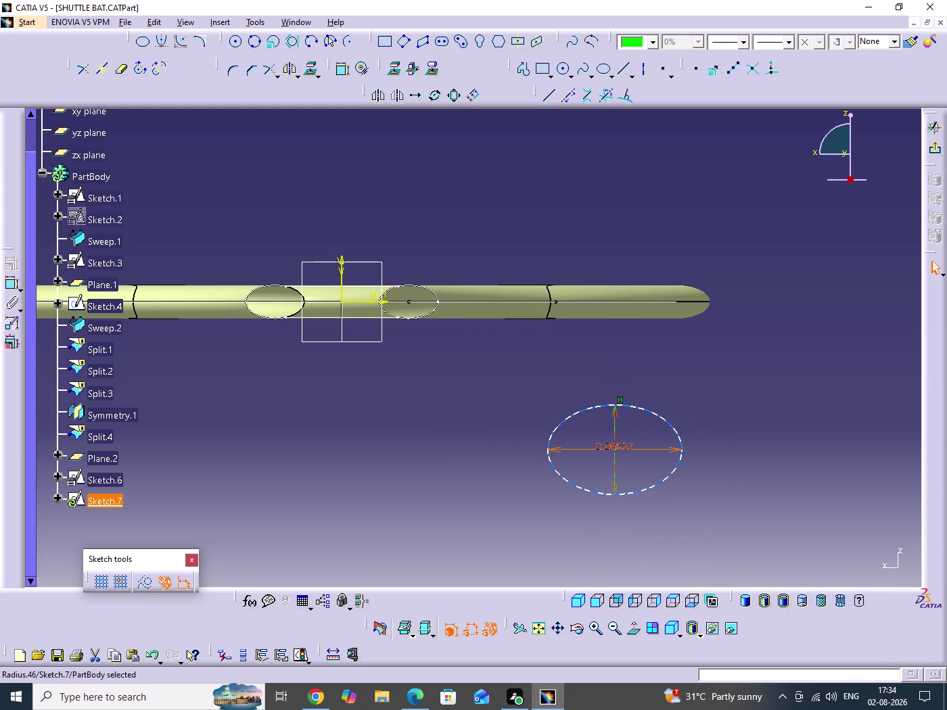
double_click(615, 484)
text(45)
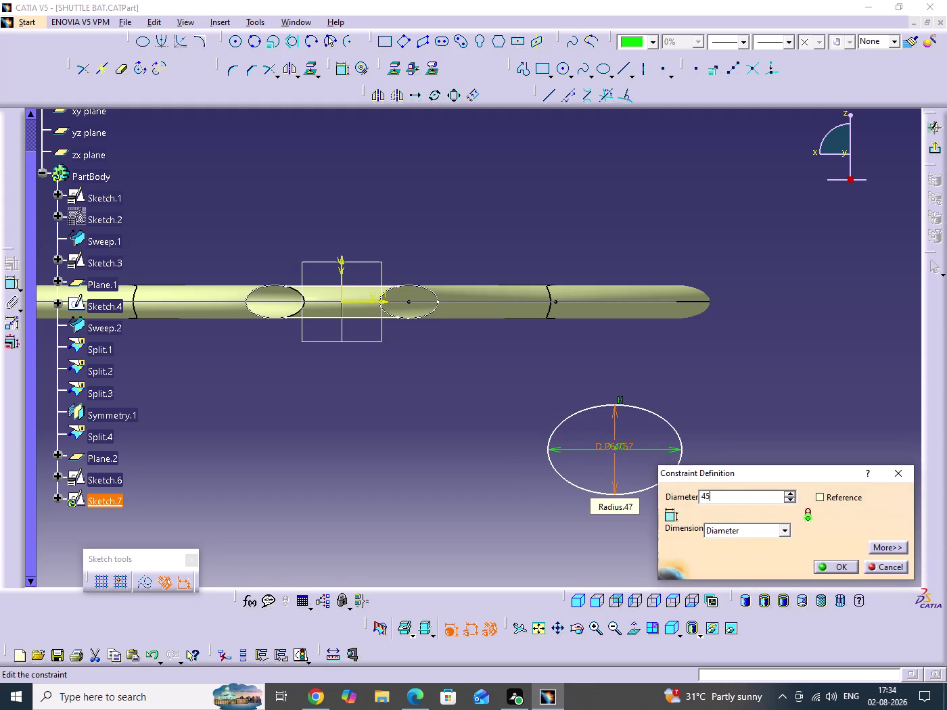
key(Return)
Rotate and pan the view to inspect the ellipse against the bat model.
click(781, 370)
middle_drag(415, 391, 505, 449)
drag(415, 392, 505, 449)
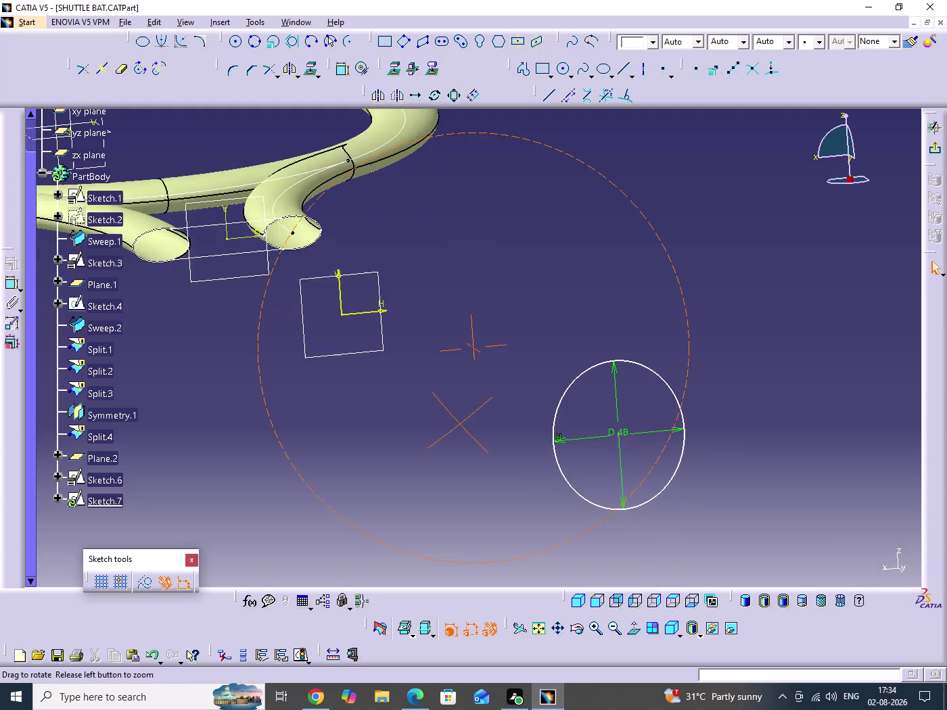
drag(505, 448, 520, 471)
middle_drag(505, 449, 526, 473)
middle_drag(643, 470, 599, 459)
click(602, 425)
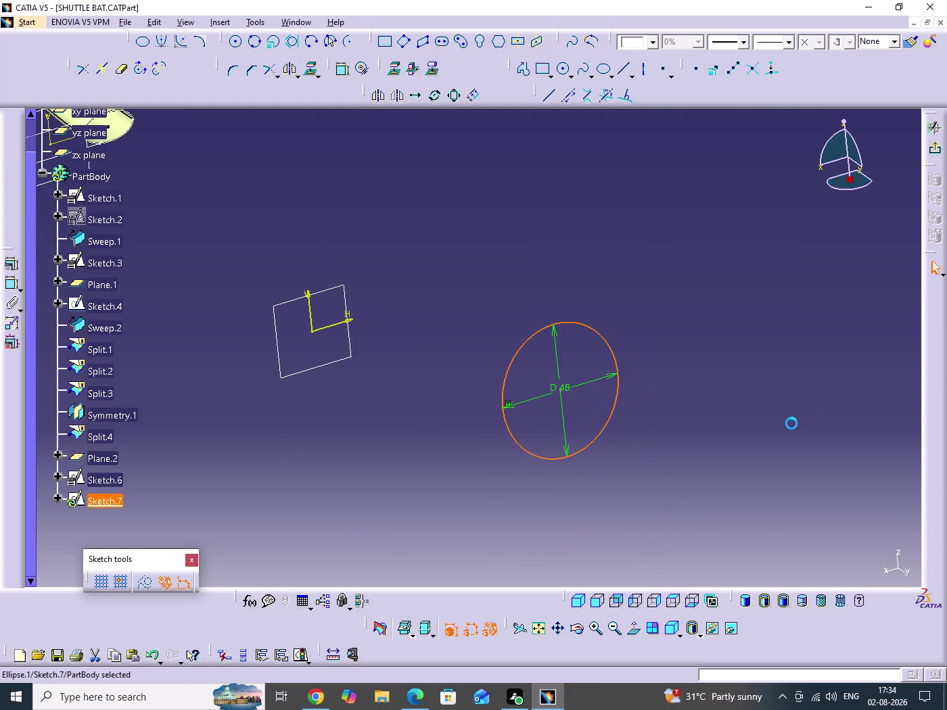
click(736, 413)
scroll(down, 3)
middle_drag(749, 390, 745, 456)
click(749, 390)
middle_drag(660, 425, 737, 454)
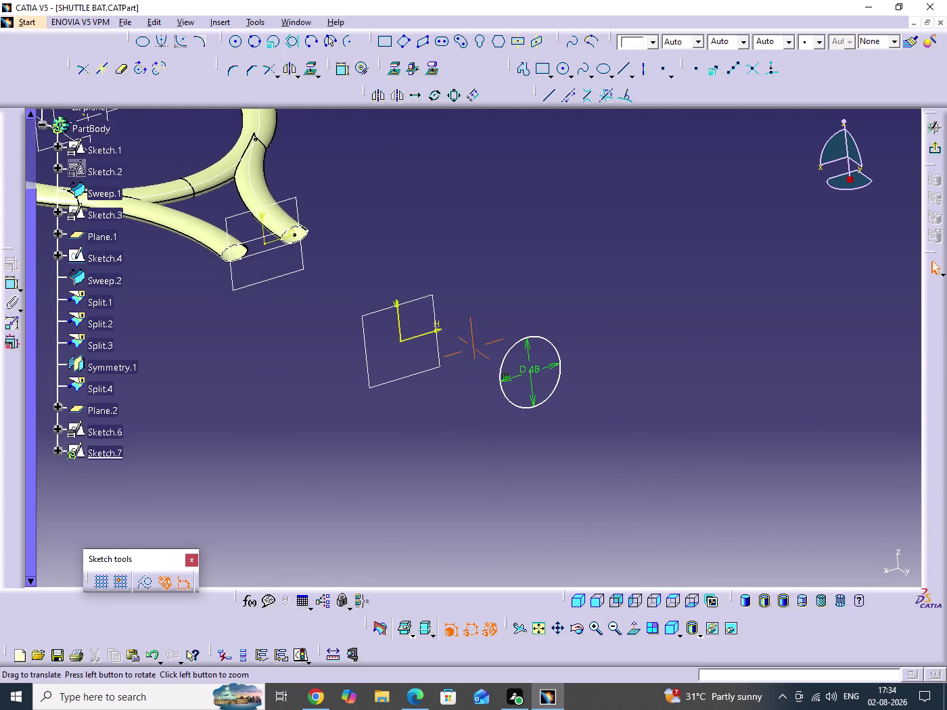
middle_drag(737, 454, 786, 461)
middle_drag(747, 430, 749, 399)
click(746, 430)
middle_drag(593, 437, 640, 417)
Exit Sketch.7 back to the 3D part.
click(701, 251)
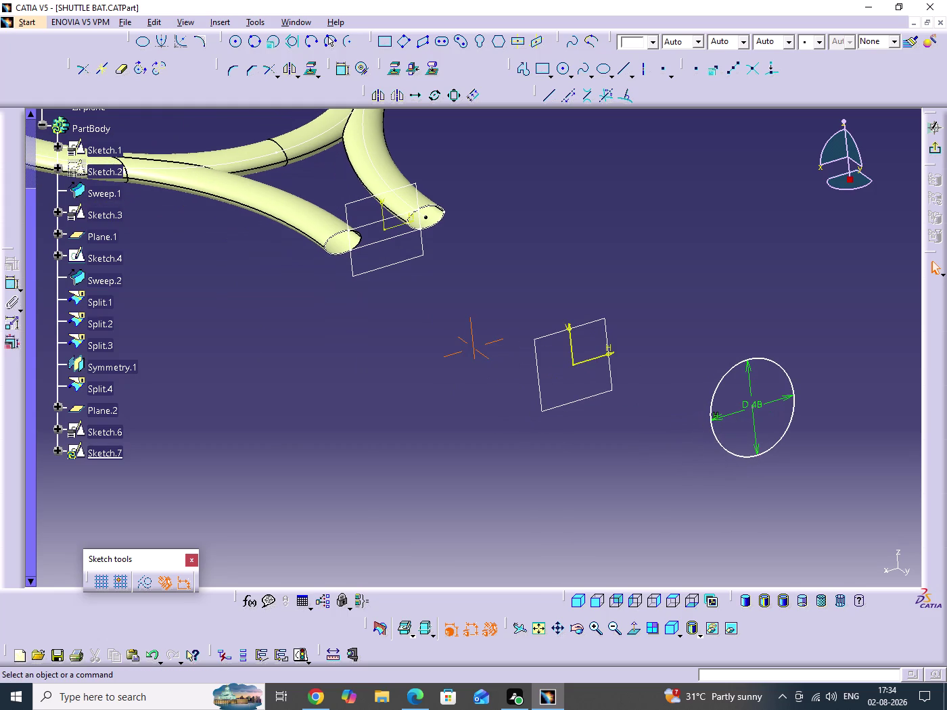
click(484, 228)
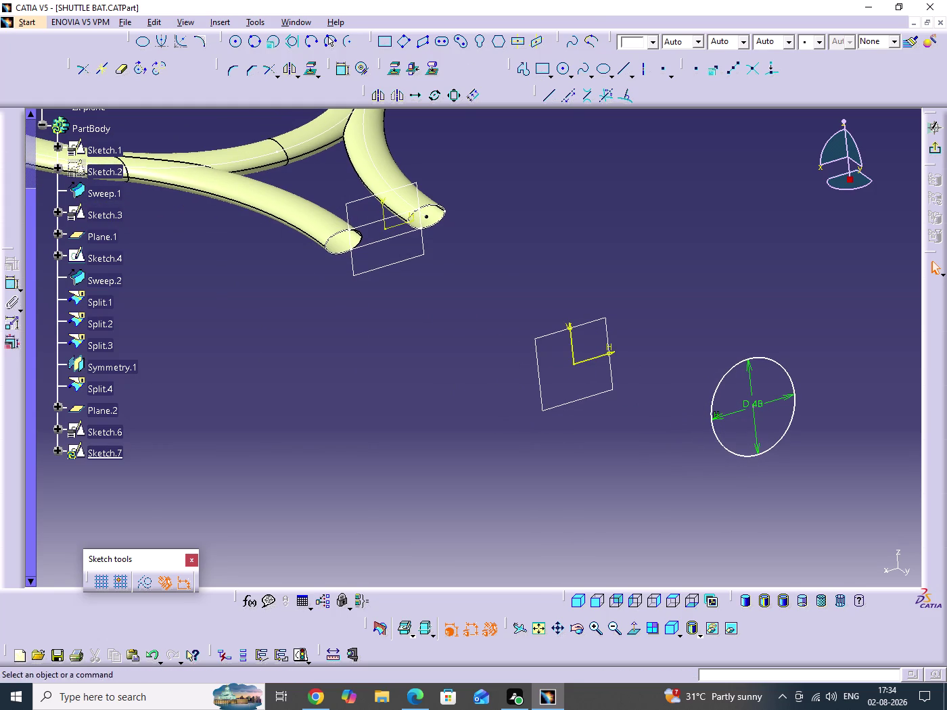
click(711, 219)
click(937, 145)
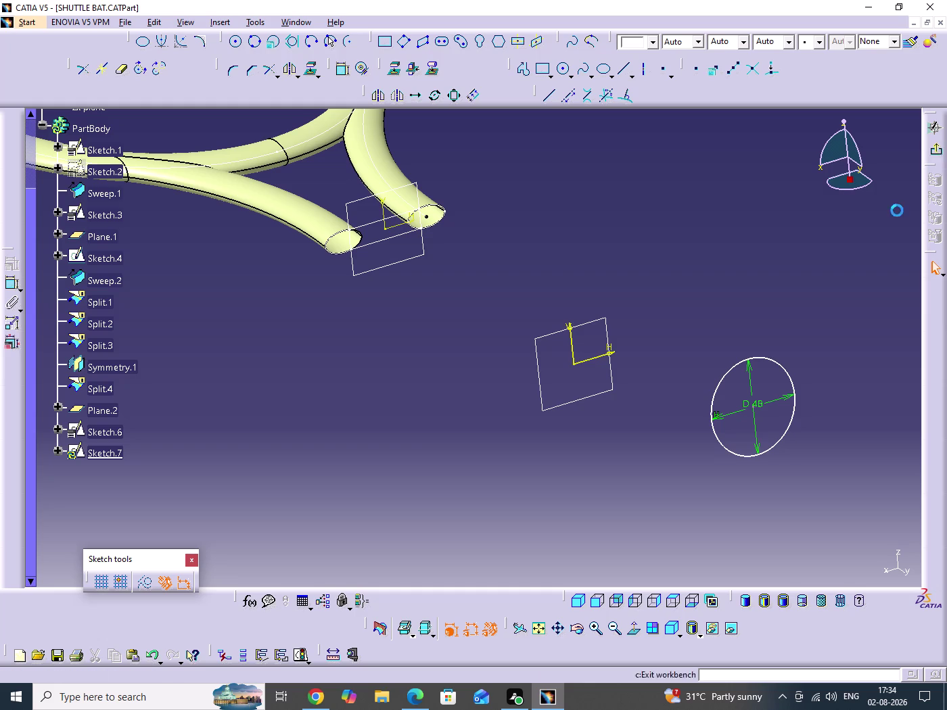
click(624, 350)
Open Sketch.6 for editing and bring the handle profile into view.
middle_drag(625, 349, 789, 553)
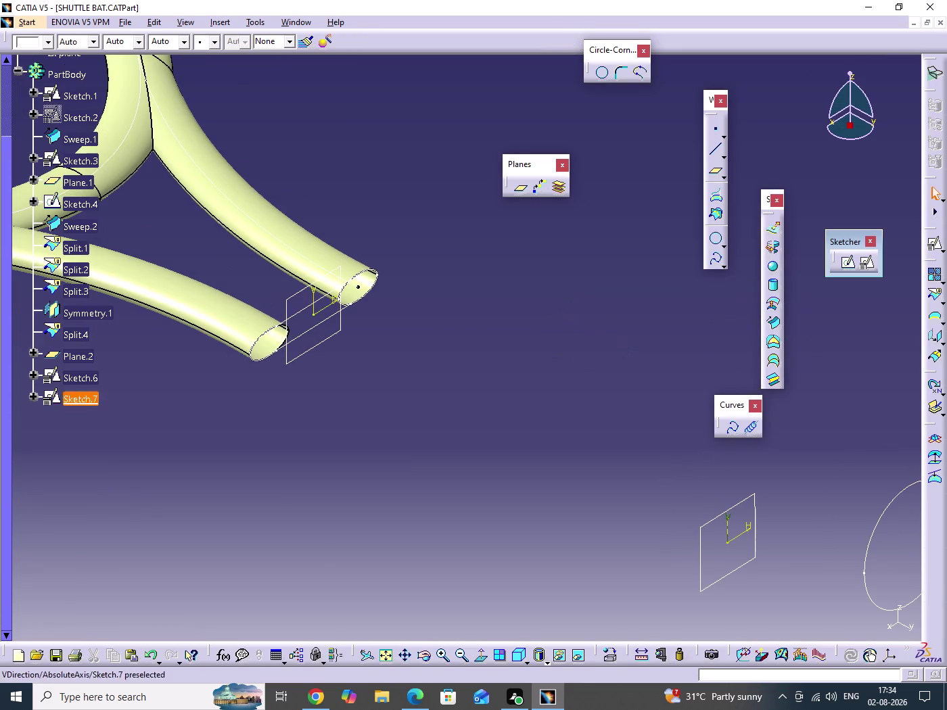
double_click(305, 333)
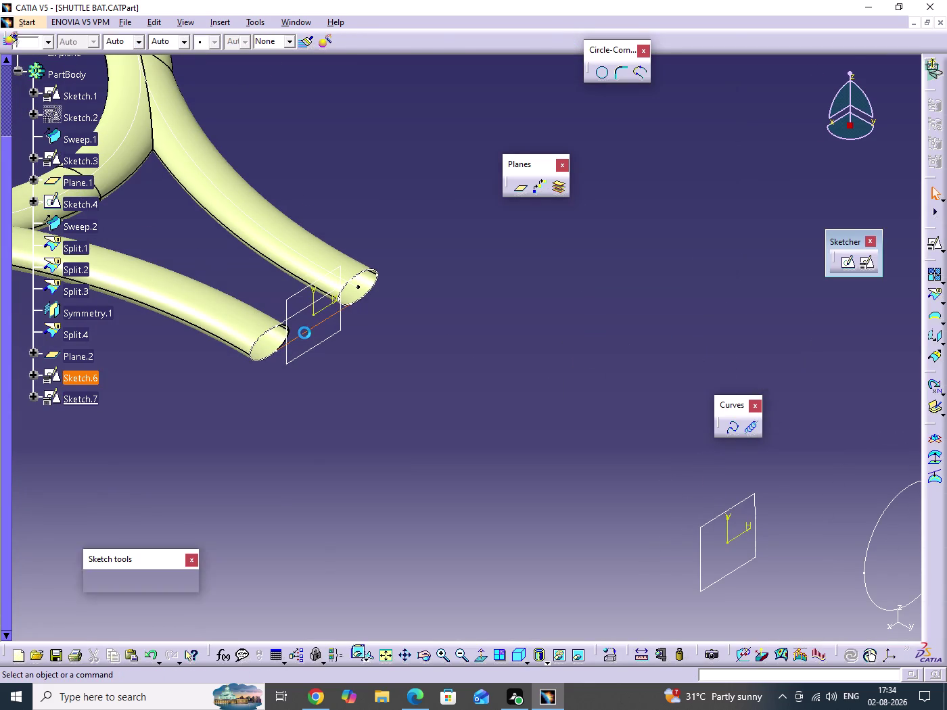
middle_drag(473, 358, 480, 228)
click(473, 358)
scroll(down, 3)
middle_drag(375, 289, 377, 294)
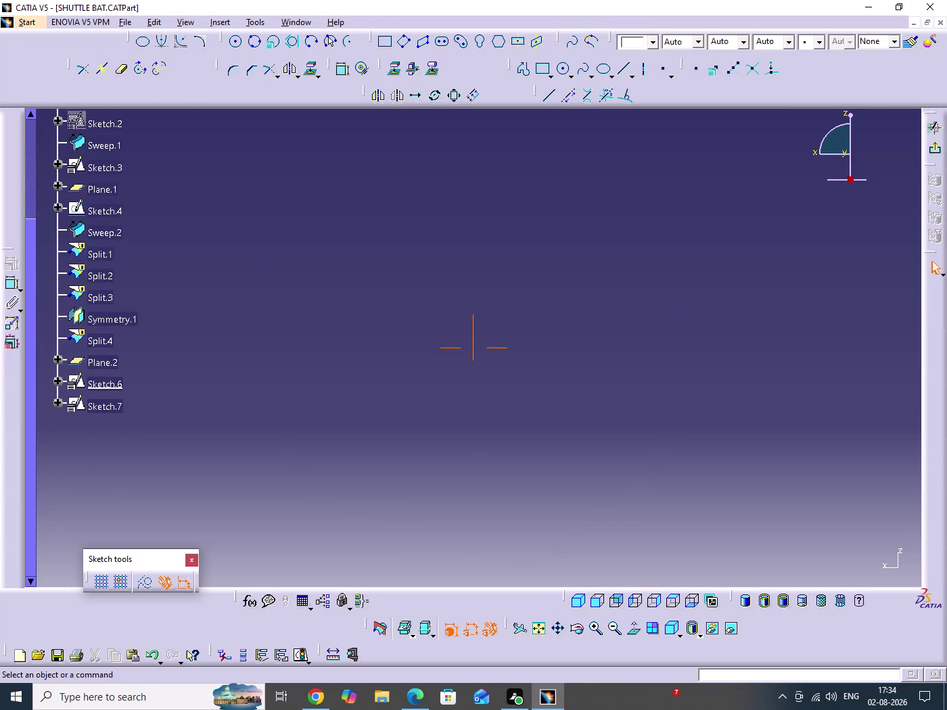
middle_drag(377, 293, 803, 569)
Change the Sketch.6 length dimension to 30 and exit the sketch.
double_click(475, 255)
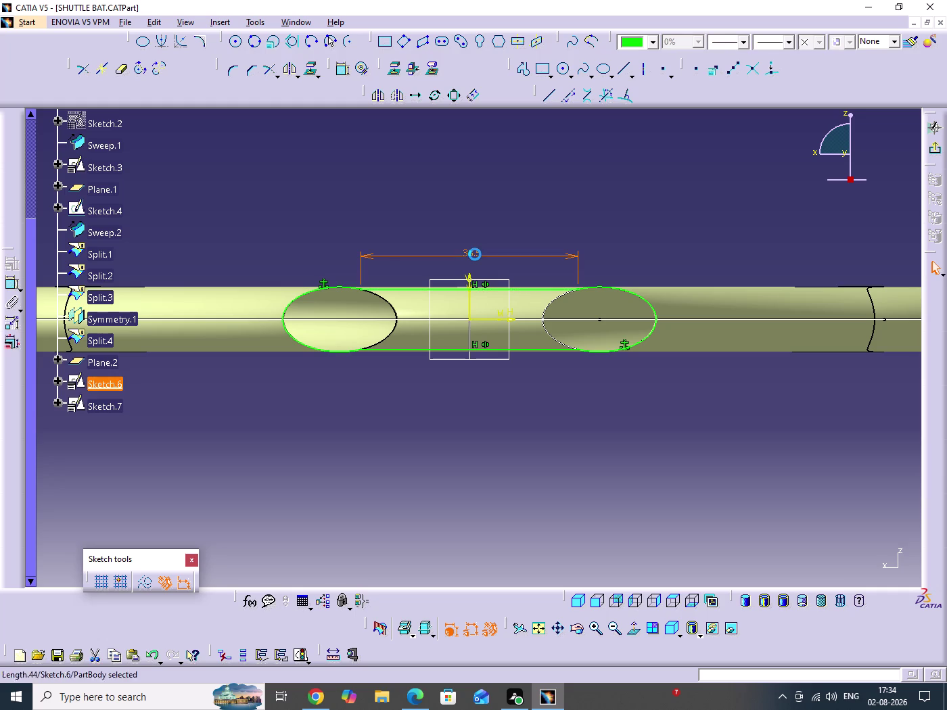
text(30)
key(Return)
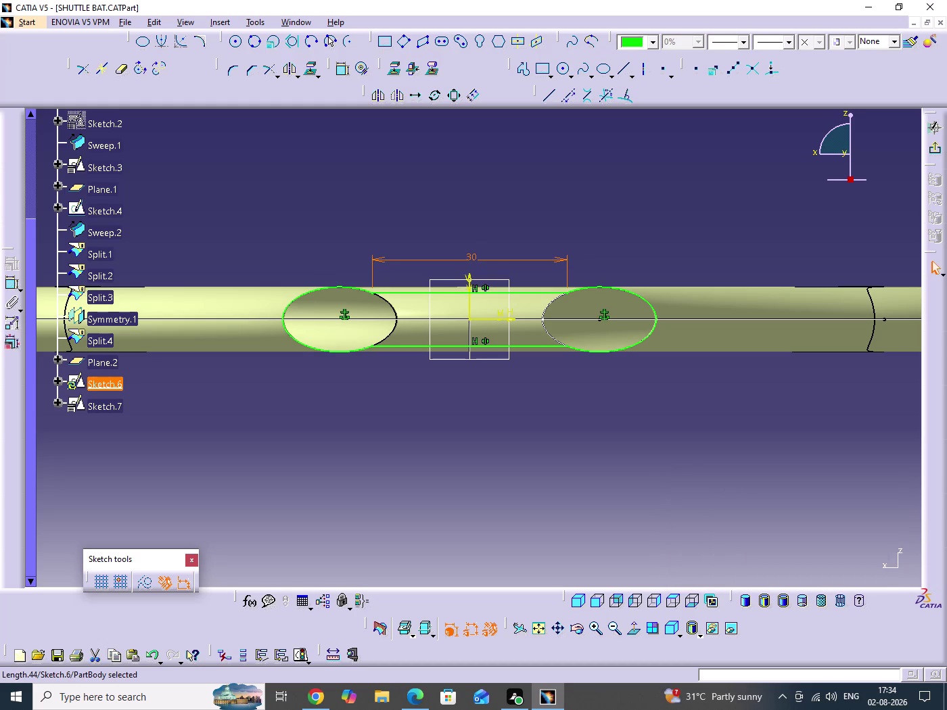
click(505, 445)
click(934, 150)
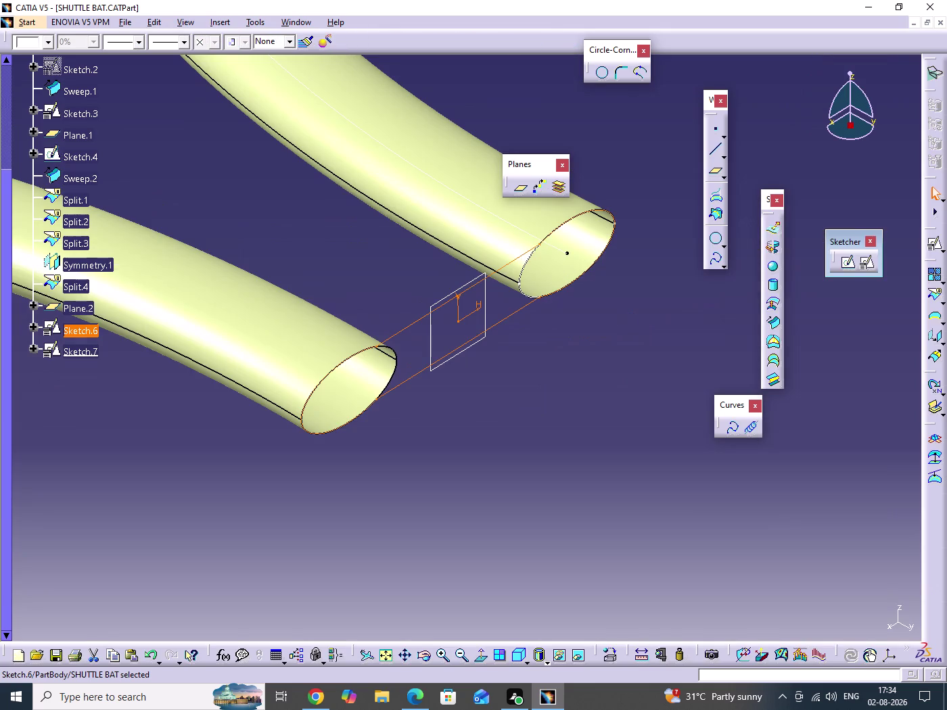
Save the part and pan the view toward Sketch.7's ellipse.
click(552, 327)
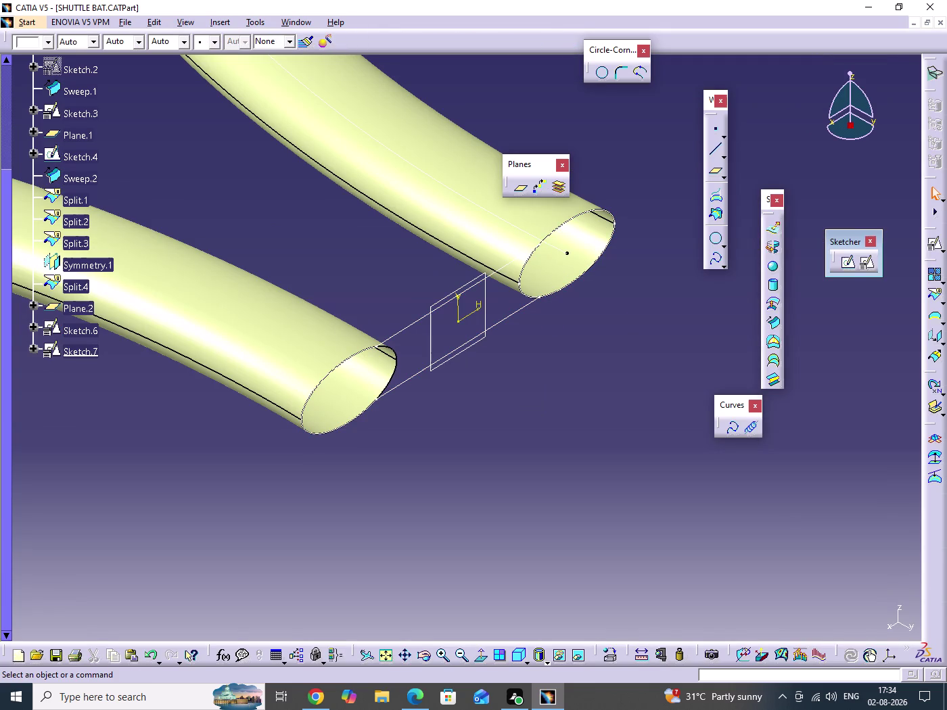
key(ctrl+s)
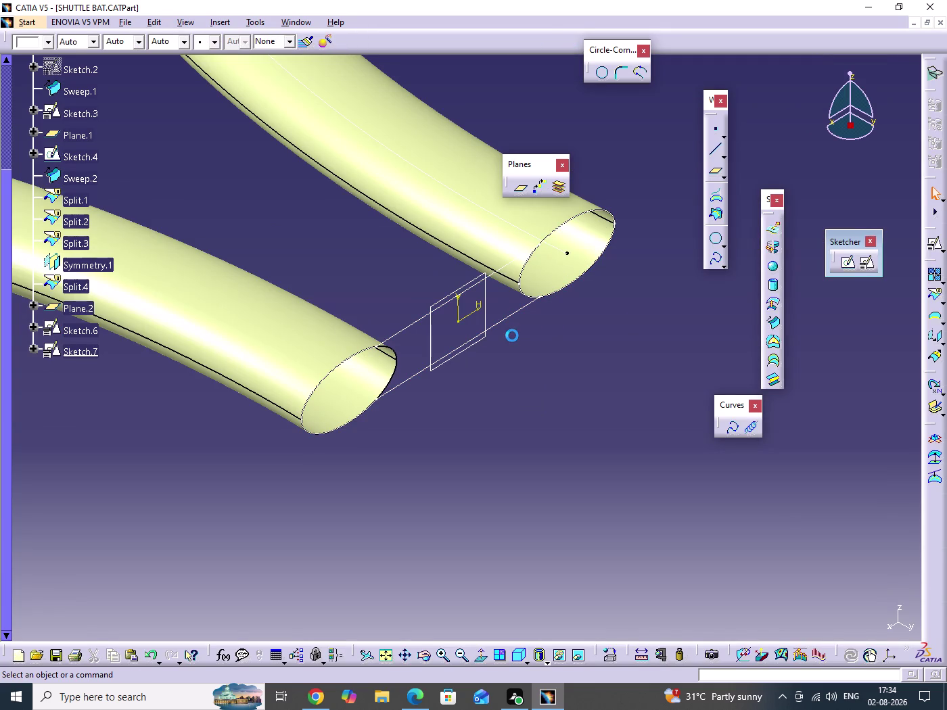
middle_drag(514, 336, 535, 467)
click(515, 336)
middle_drag(551, 466, 278, 320)
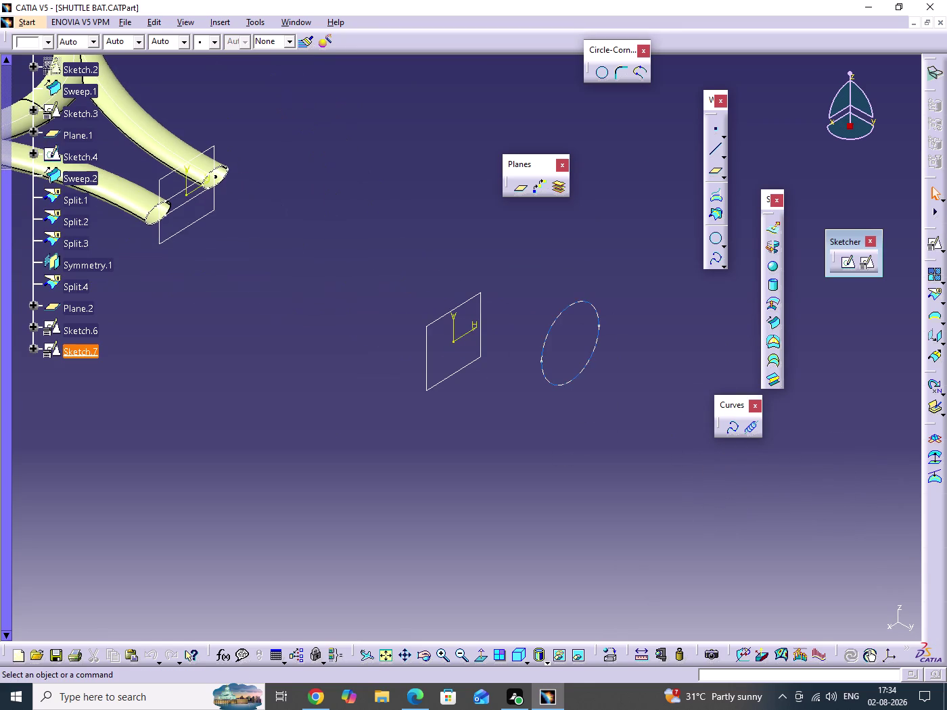
Open Sketch.7 for editing and orbit the view around its ellipse.
double_click(580, 373)
middle_drag(703, 453, 666, 422)
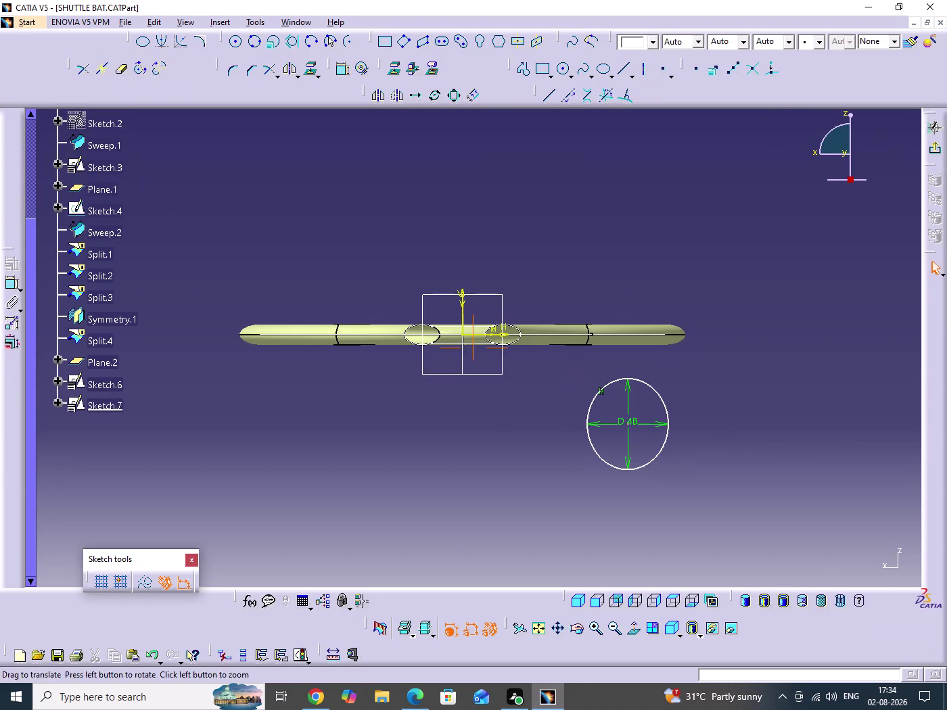
middle_drag(666, 422, 612, 327)
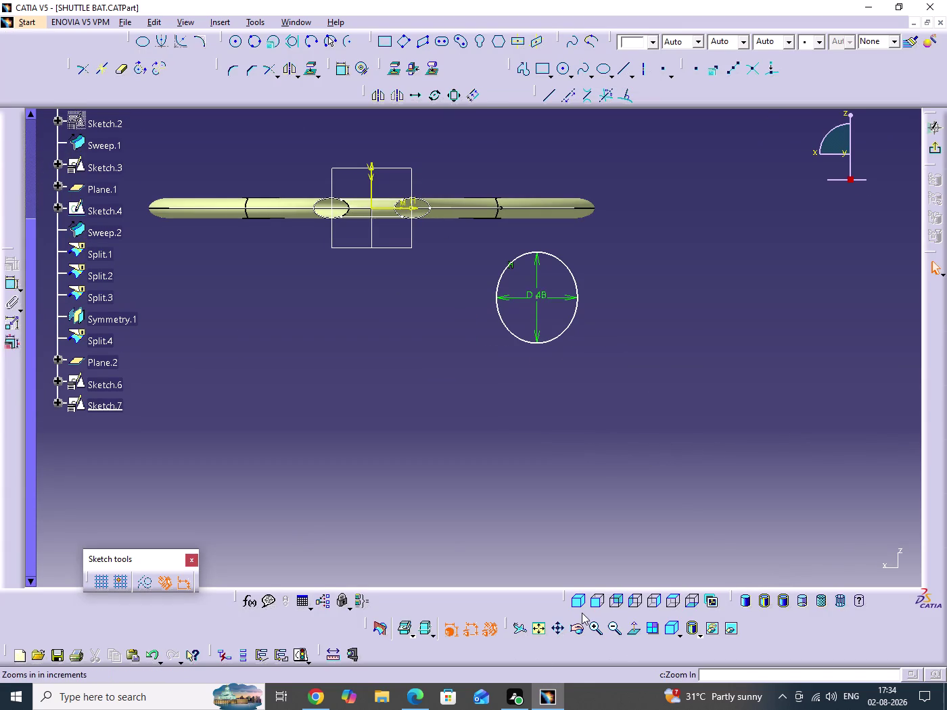
click(581, 610)
click(735, 495)
middle_drag(541, 508, 645, 569)
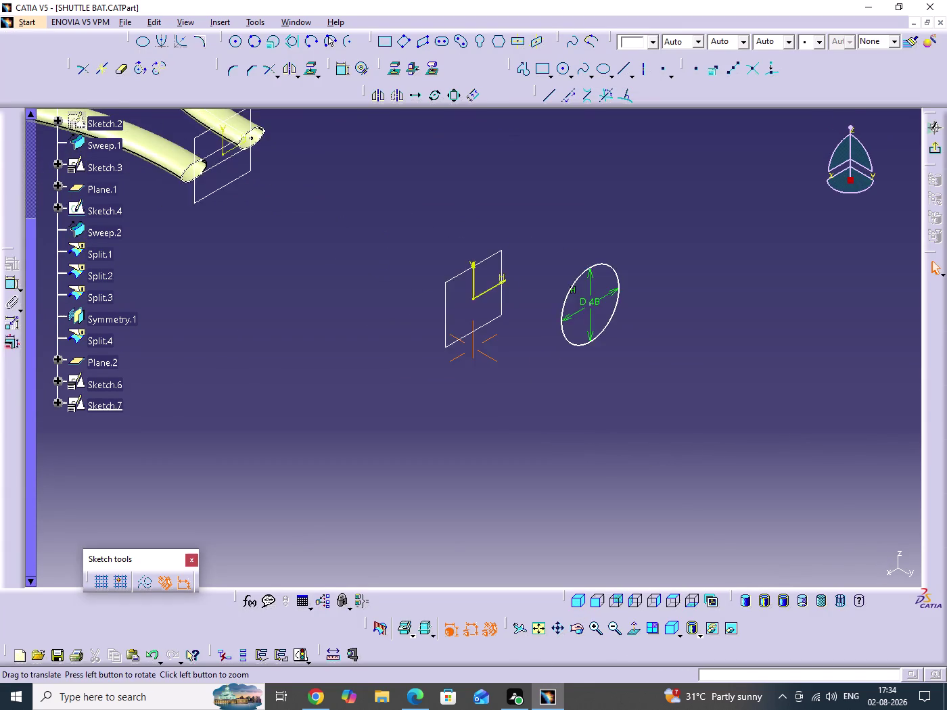
middle_drag(645, 569, 633, 590)
Pick the ellipse for Equidistant Points, then cancel the definition.
click(622, 391)
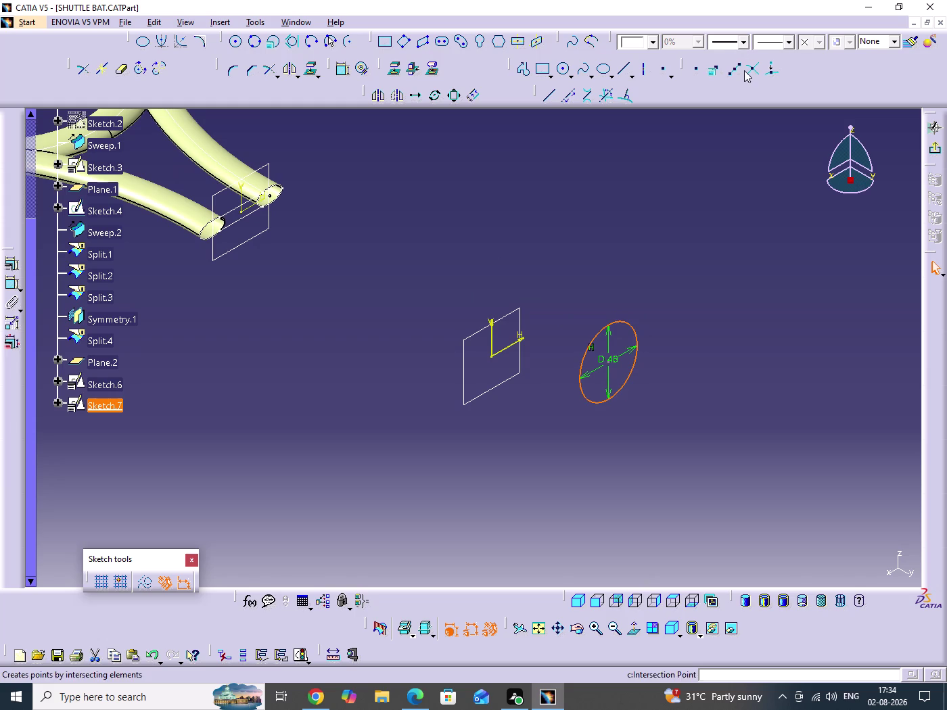
click(739, 71)
scroll(down, 3)
middle_drag(697, 406, 696, 325)
click(697, 406)
middle_drag(820, 455, 266, 395)
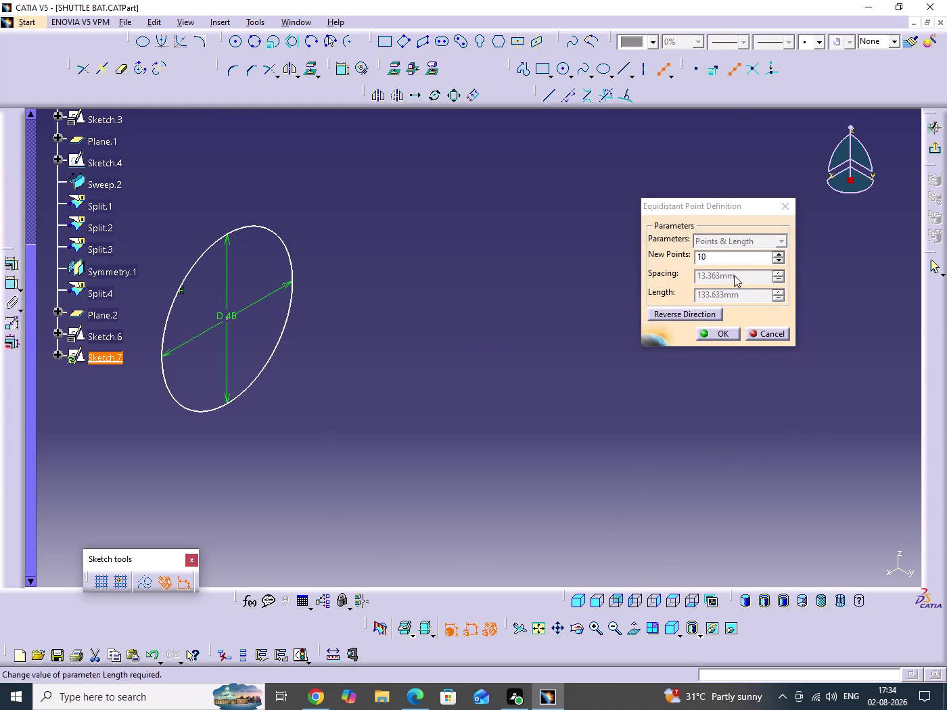
click(766, 333)
Retry 10 Equidistant Points on the ellipse, abandon it, and zoom out to the bat.
middle_drag(467, 348, 597, 364)
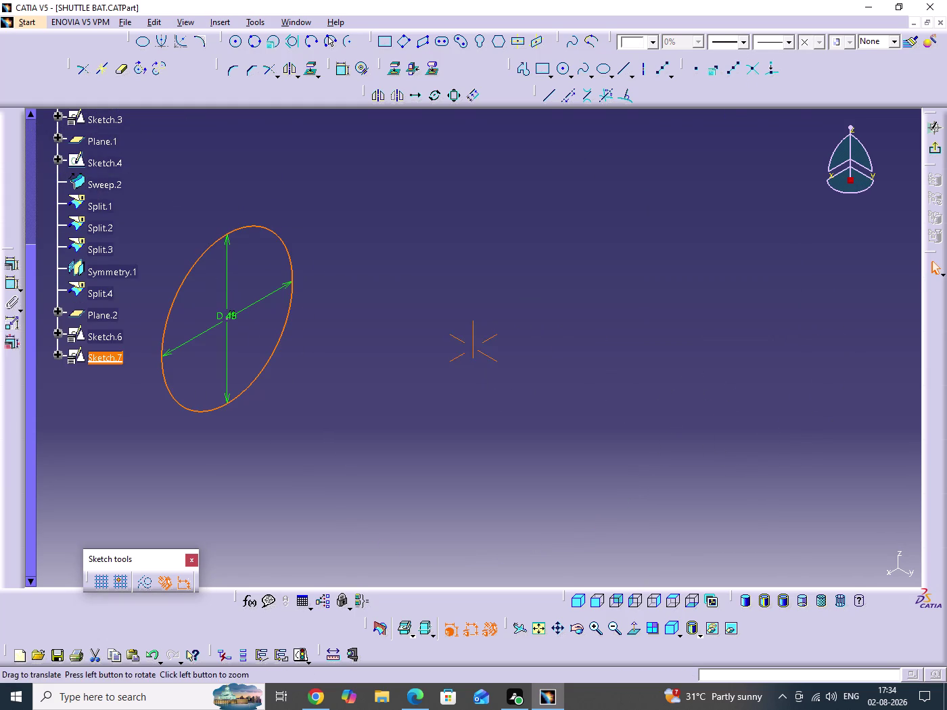
middle_drag(597, 365, 734, 381)
click(660, 375)
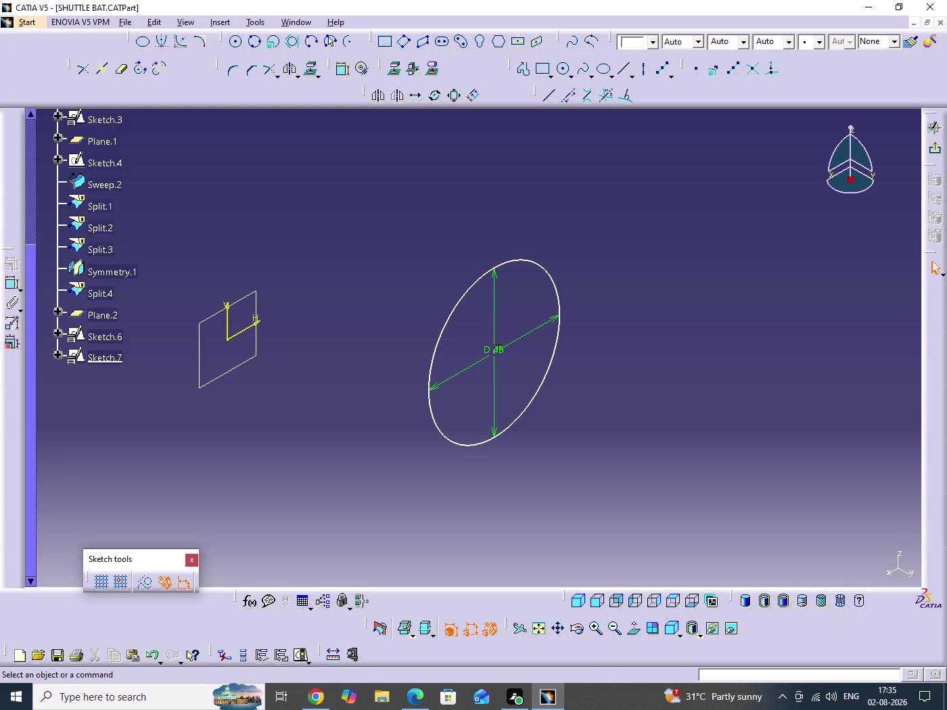
click(540, 264)
click(737, 68)
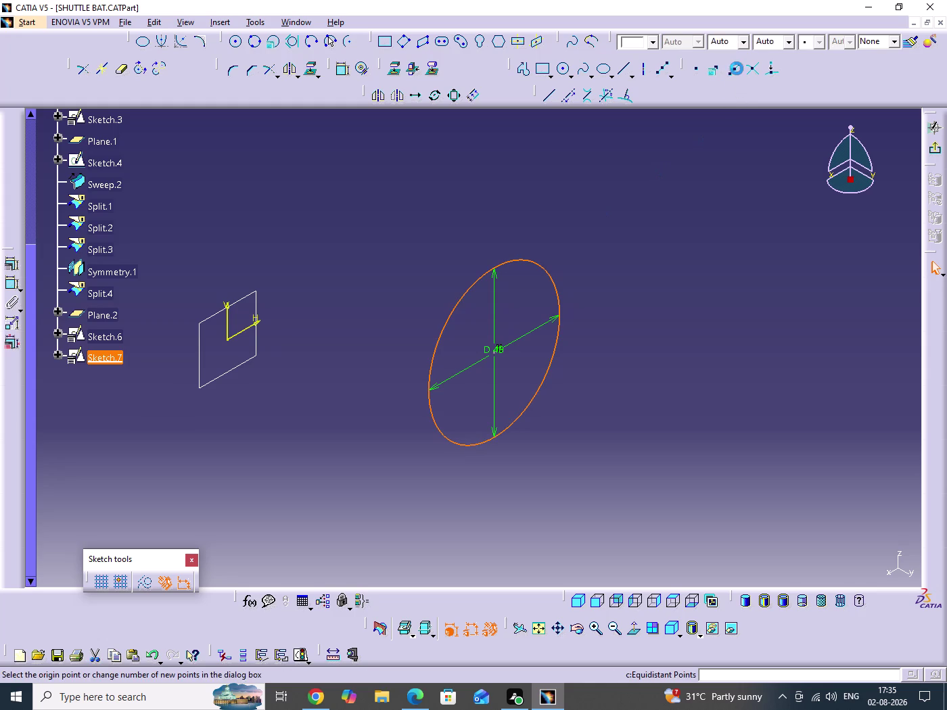
click(768, 336)
click(698, 329)
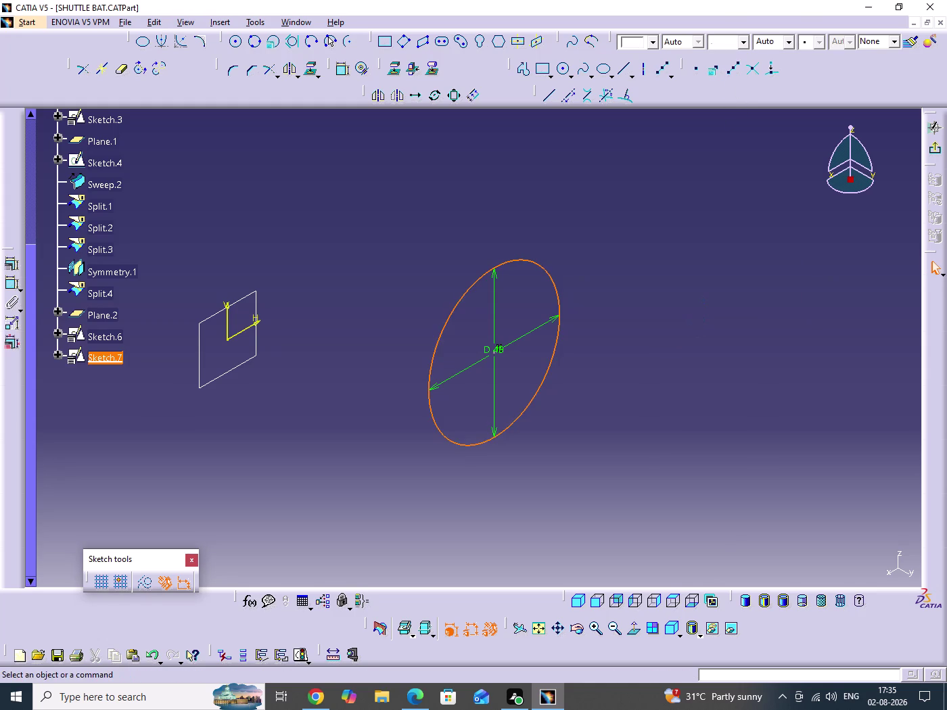
middle_drag(716, 273, 703, 424)
click(716, 273)
middle_drag(630, 428, 718, 426)
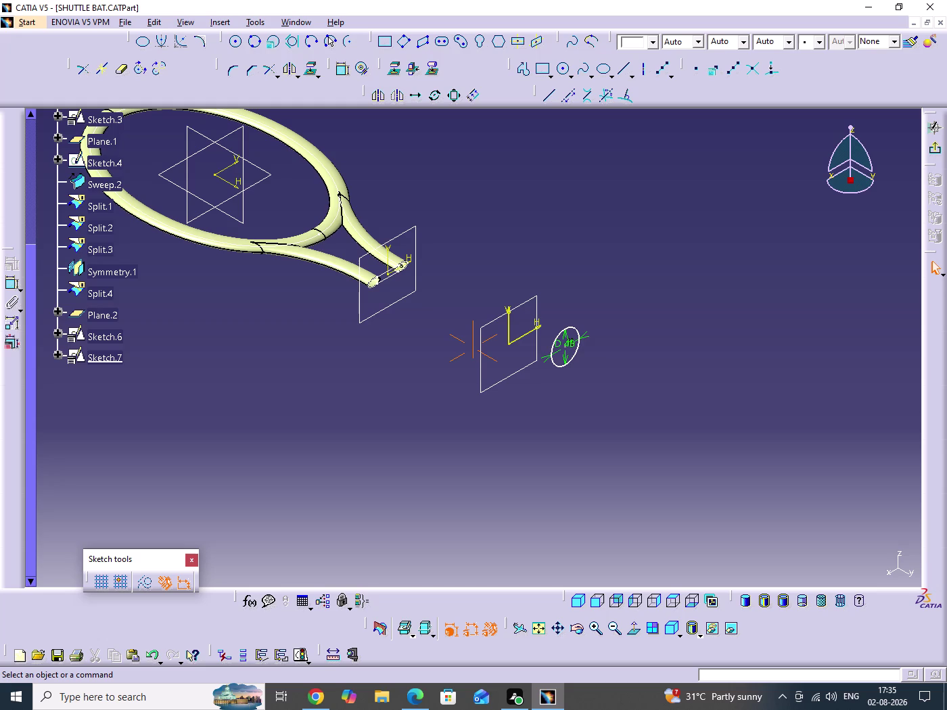
click(599, 226)
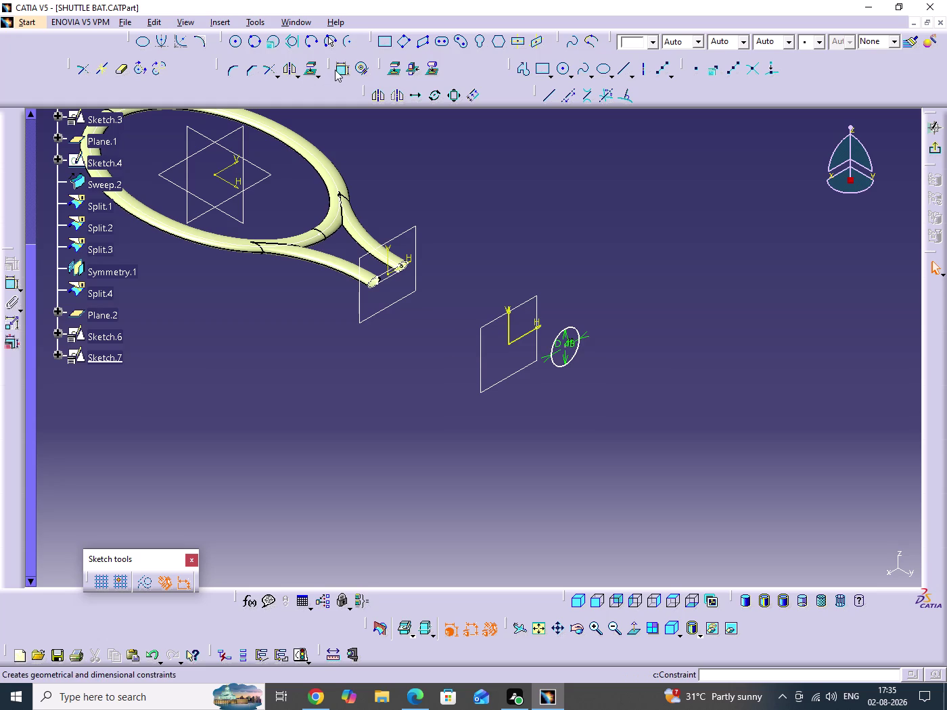
double_click(341, 72)
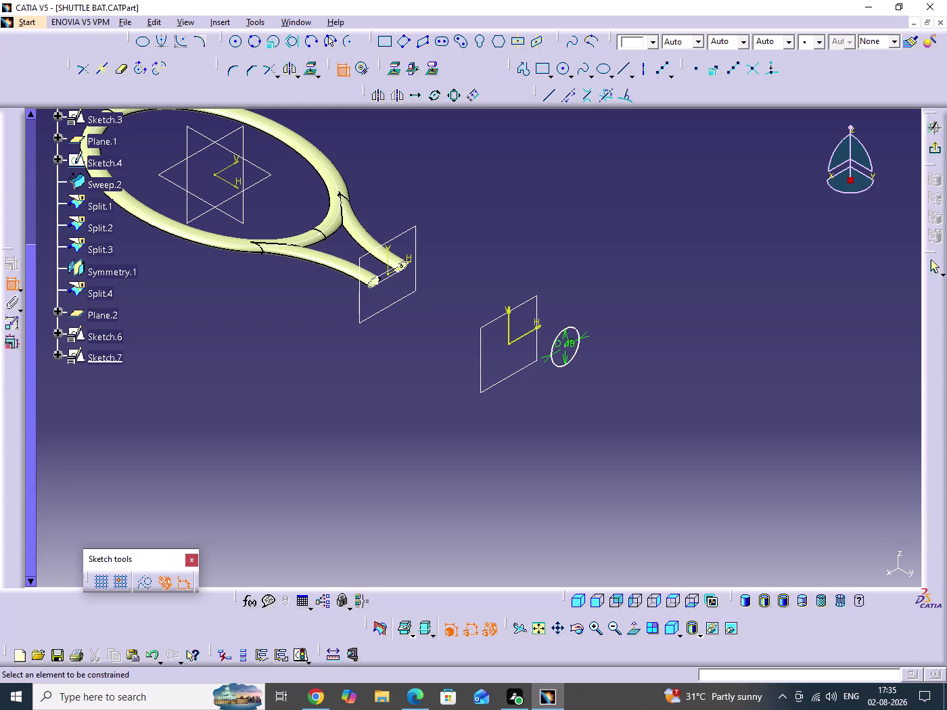
click(513, 345)
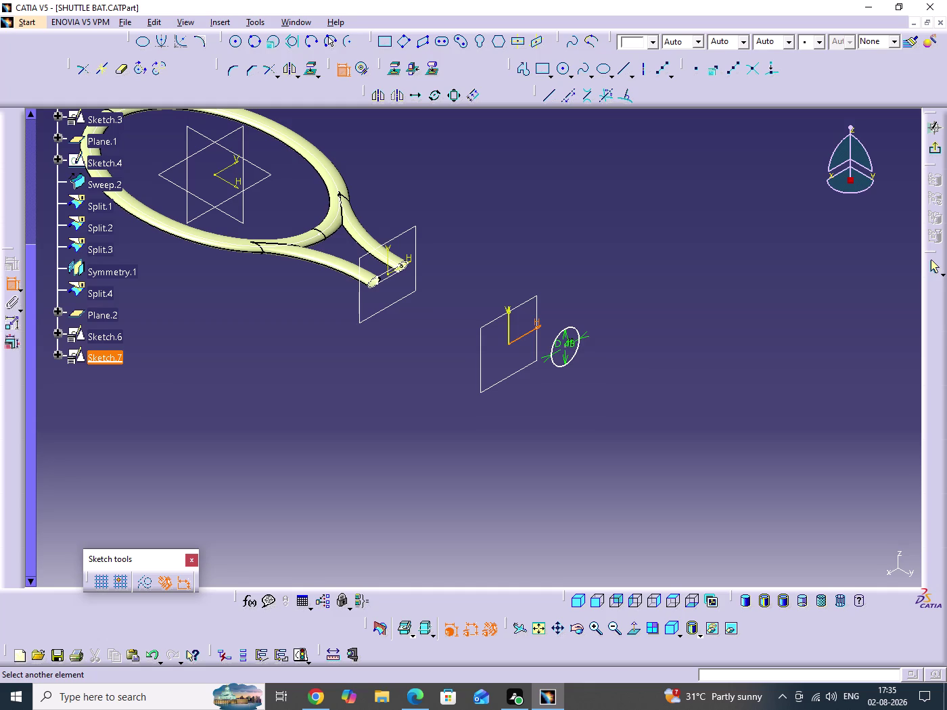
click(341, 76)
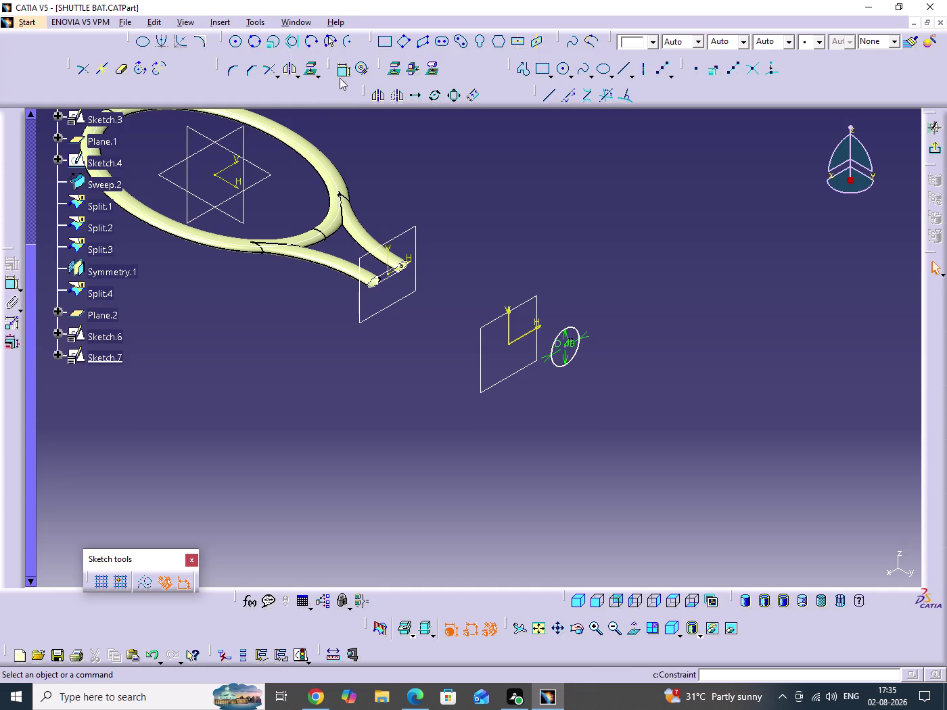
click(591, 228)
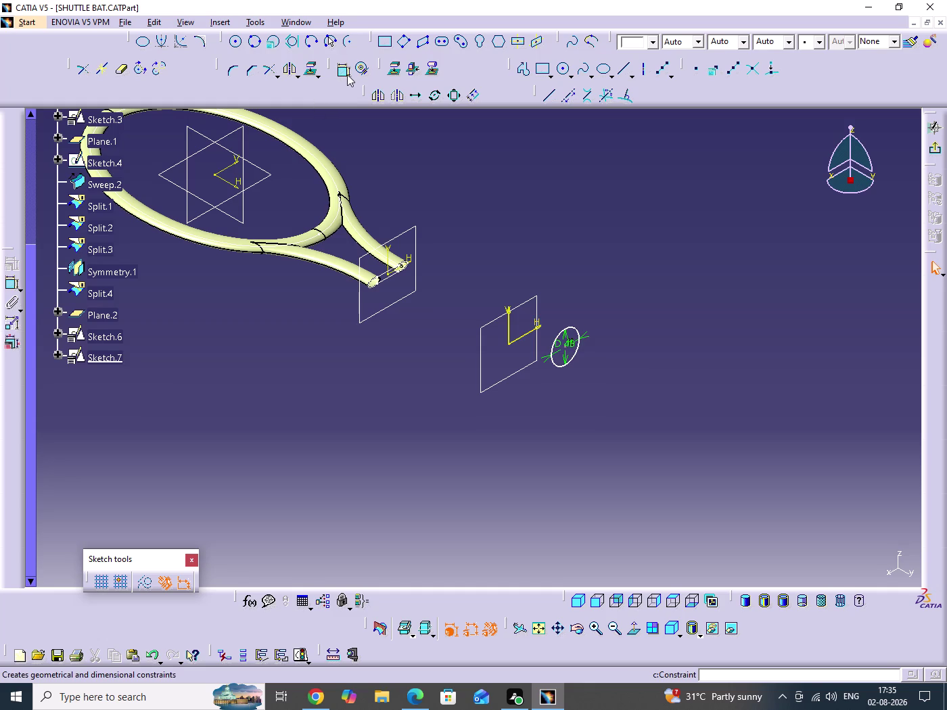
click(345, 74)
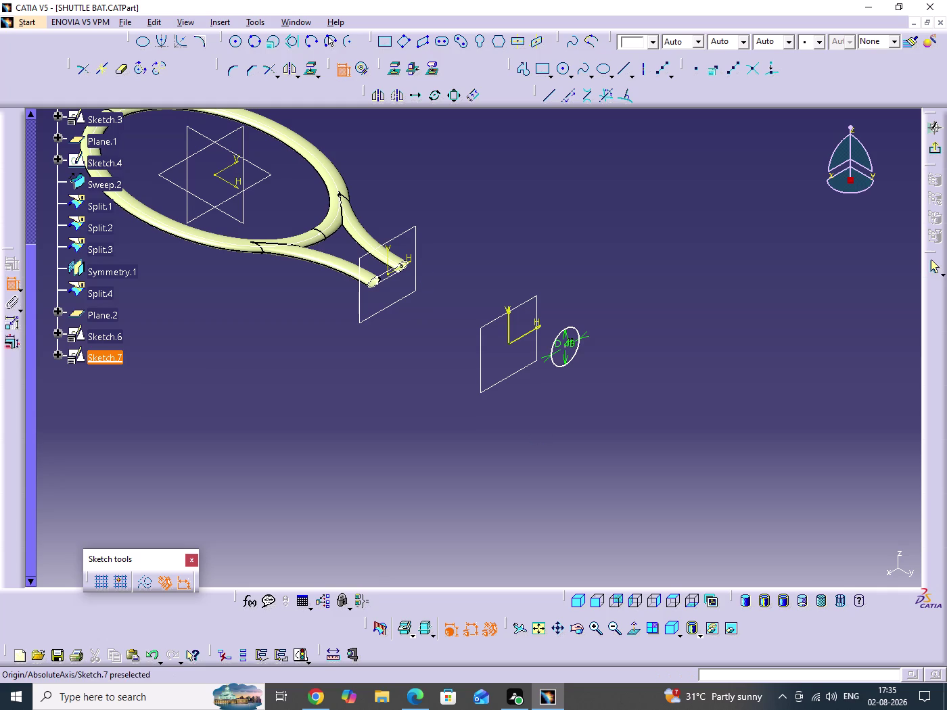
click(508, 345)
scroll(down, 3)
middle_drag(597, 402, 601, 277)
click(598, 402)
middle_drag(621, 396, 130, 397)
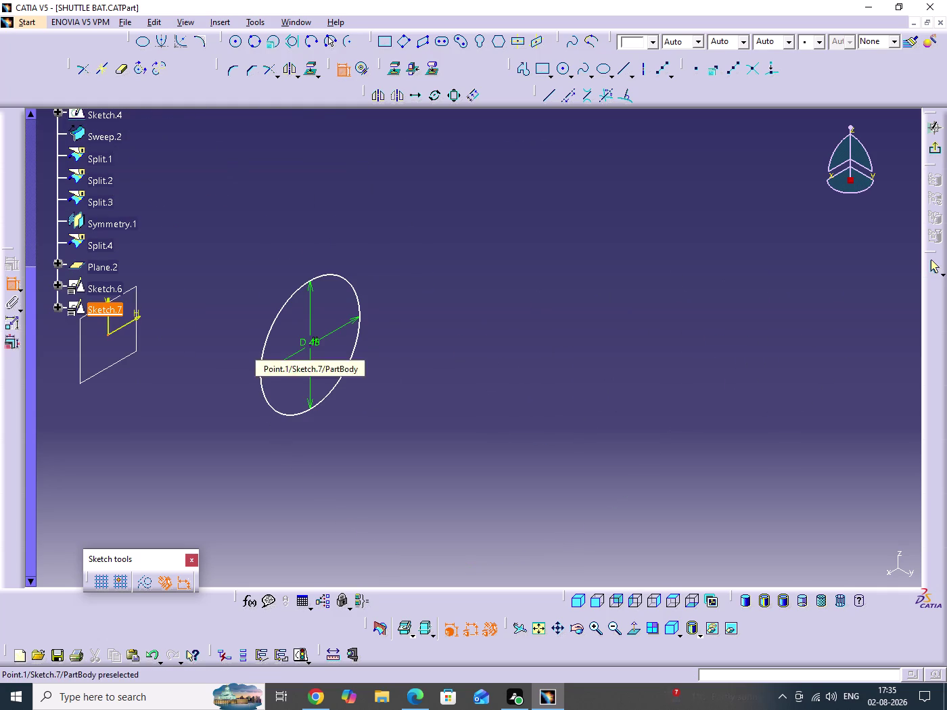
Make the ellipse centre coincident with the sketch origin using Coincidence.
click(310, 346)
right_click(474, 304)
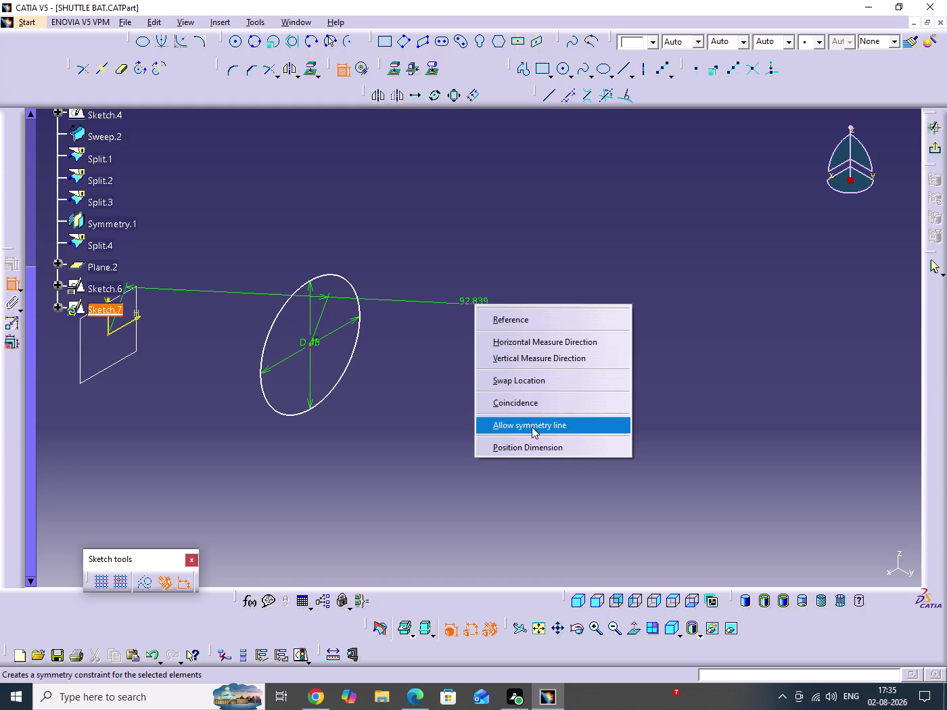
click(504, 400)
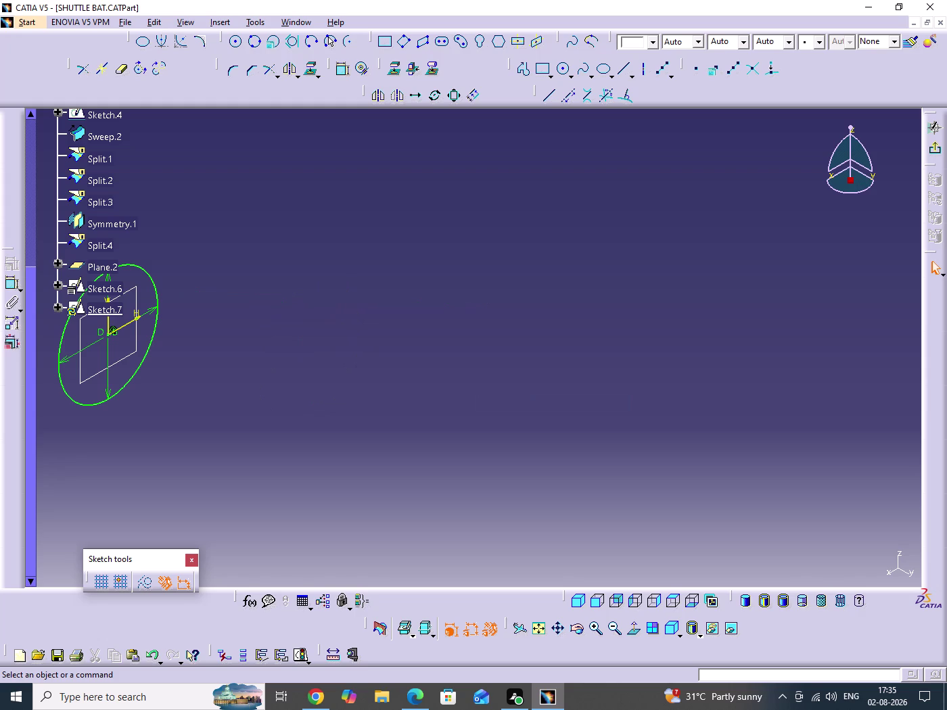
Inspect the Sketch.7 ellipse at the handle end, then exit the sketcher.
middle_drag(454, 429, 709, 450)
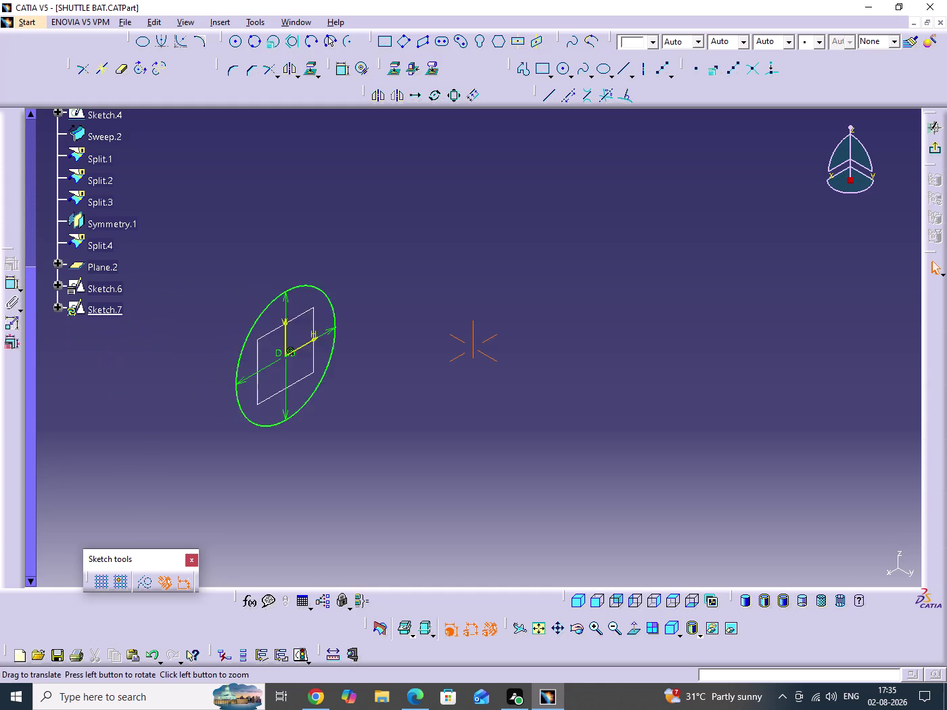
middle_drag(709, 450, 835, 471)
middle_drag(531, 455, 766, 495)
middle_drag(533, 397, 531, 414)
click(533, 397)
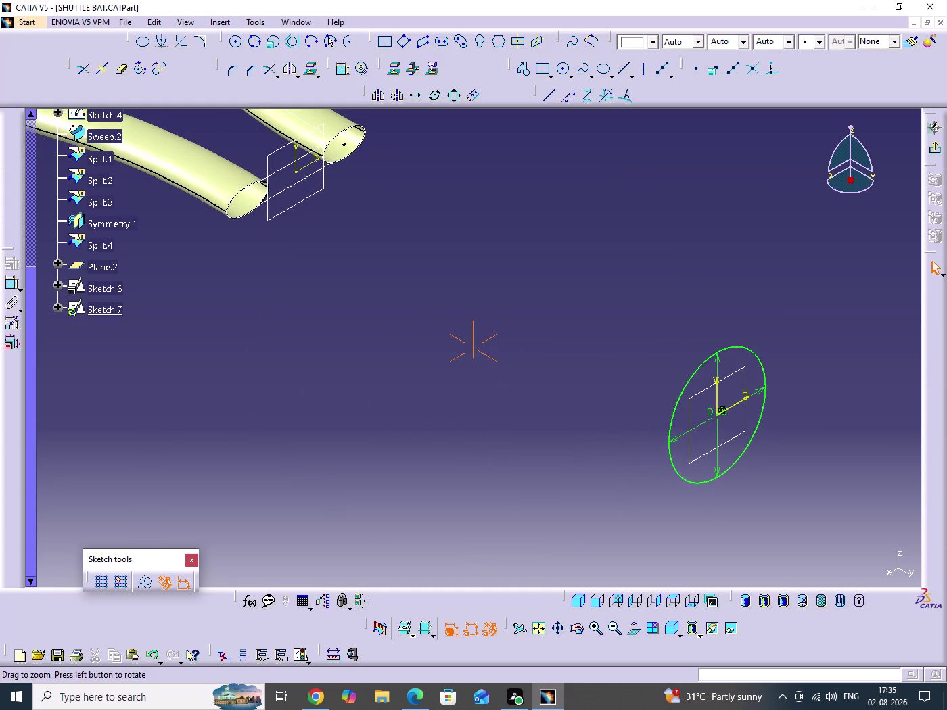
middle_drag(530, 413, 528, 435)
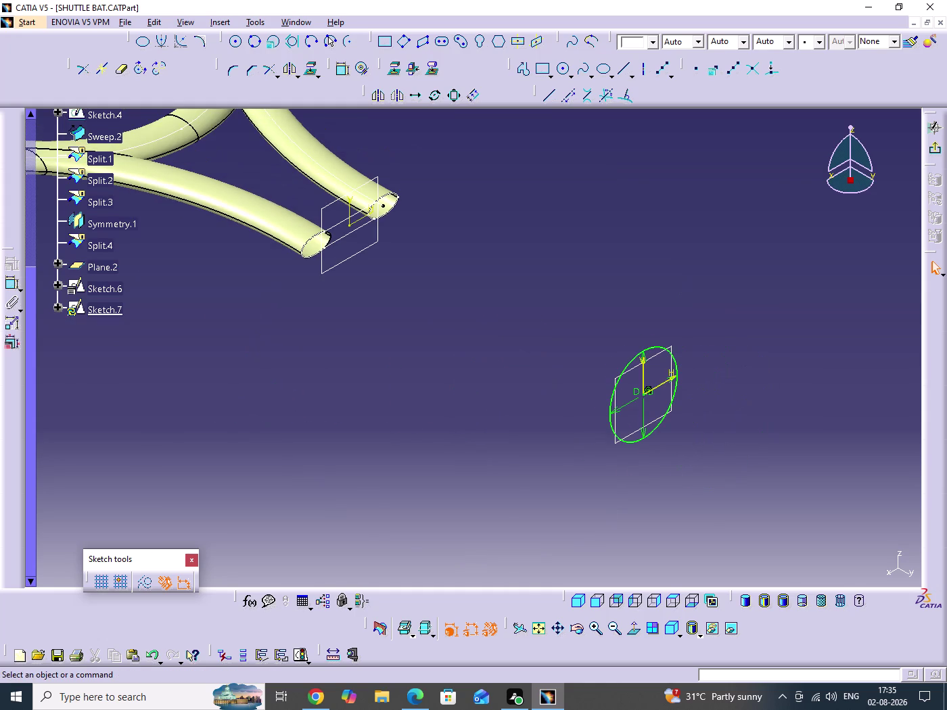
scroll(down, 3)
middle_drag(550, 429, 550, 367)
click(550, 429)
middle_drag(503, 384, 543, 486)
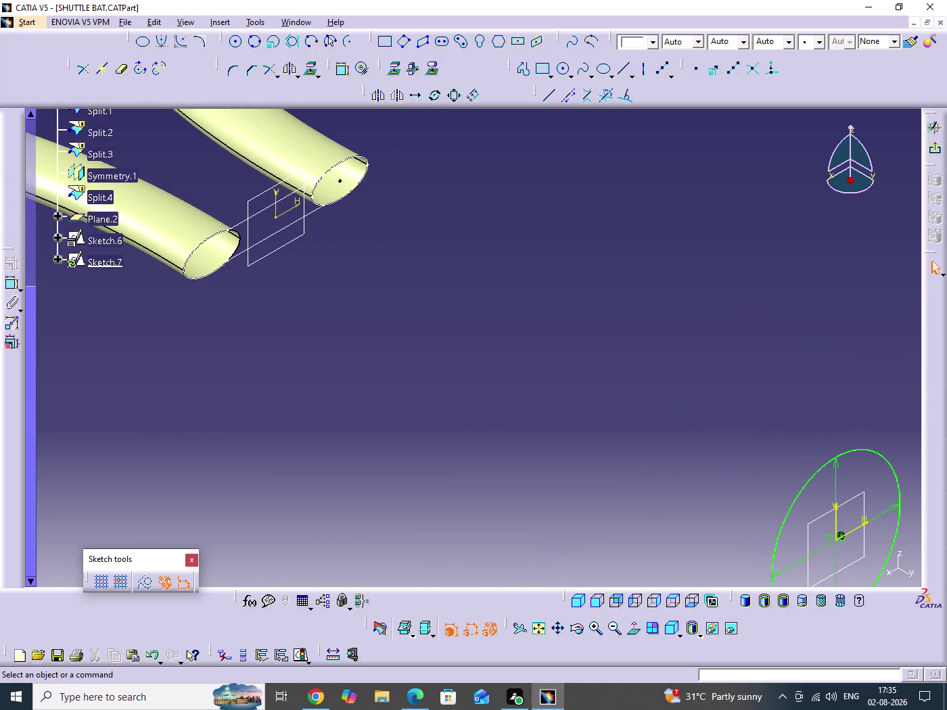
middle_drag(561, 369, 561, 407)
click(561, 369)
middle_drag(544, 415, 530, 381)
scroll(down, 3)
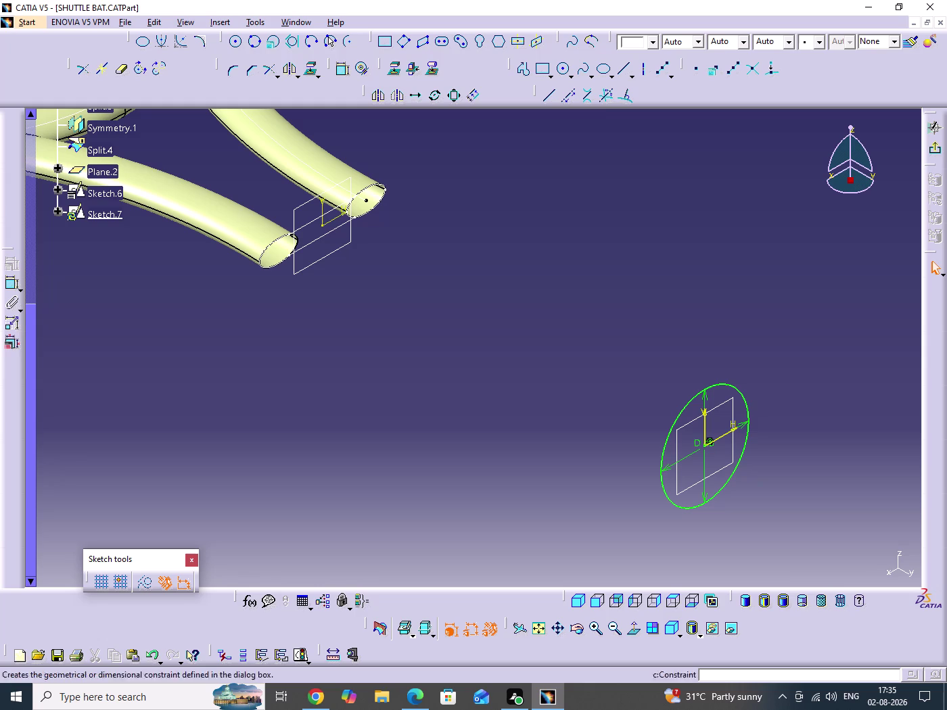
click(935, 149)
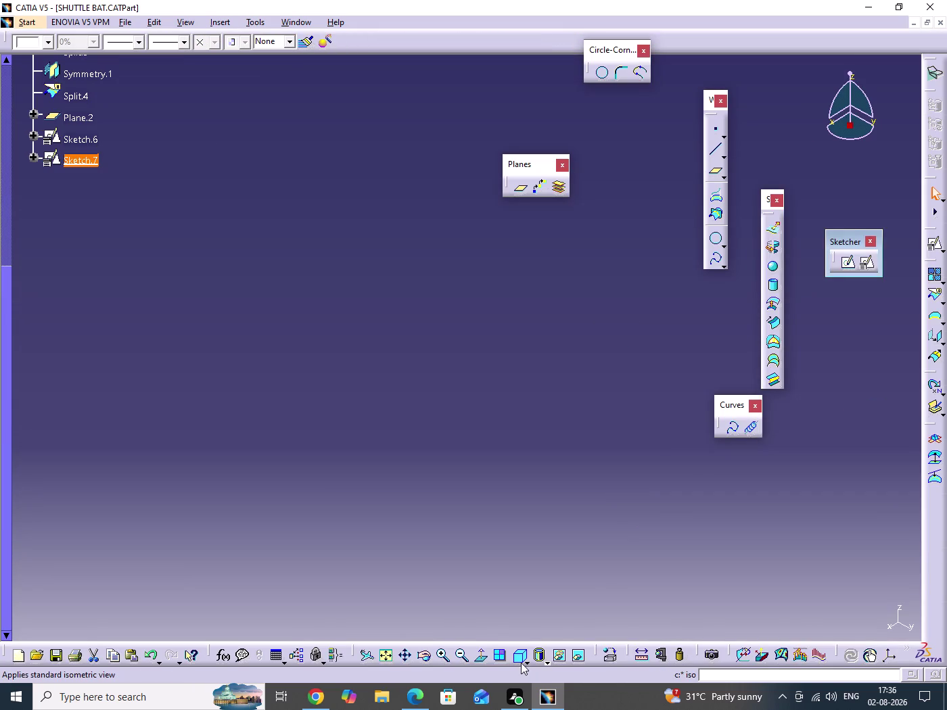
Switch to the isometric view, select Sketch.7, and save the part.
click(520, 659)
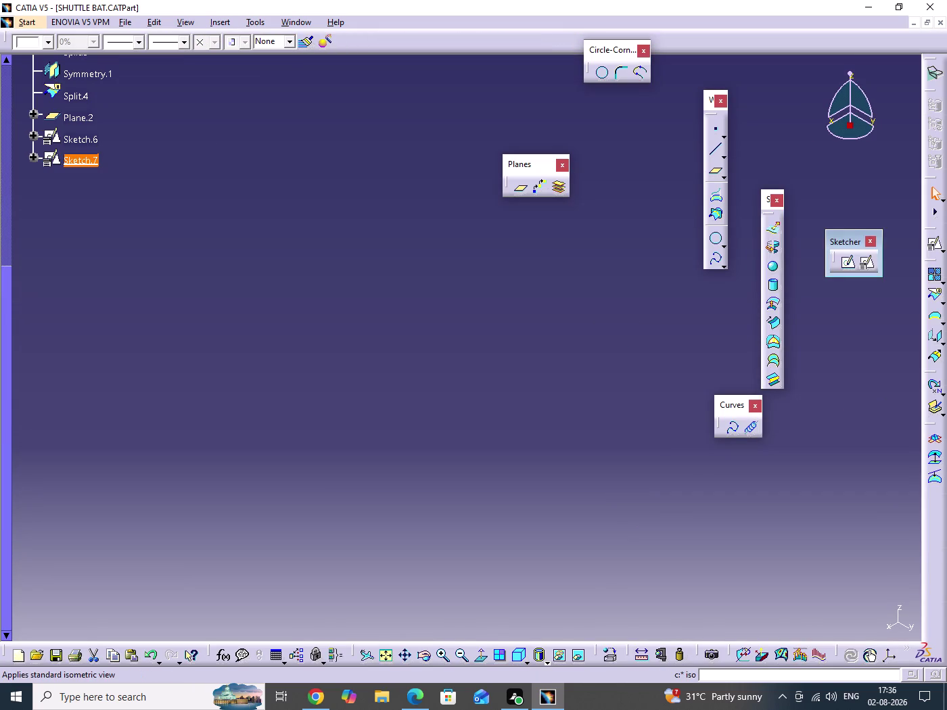
click(389, 657)
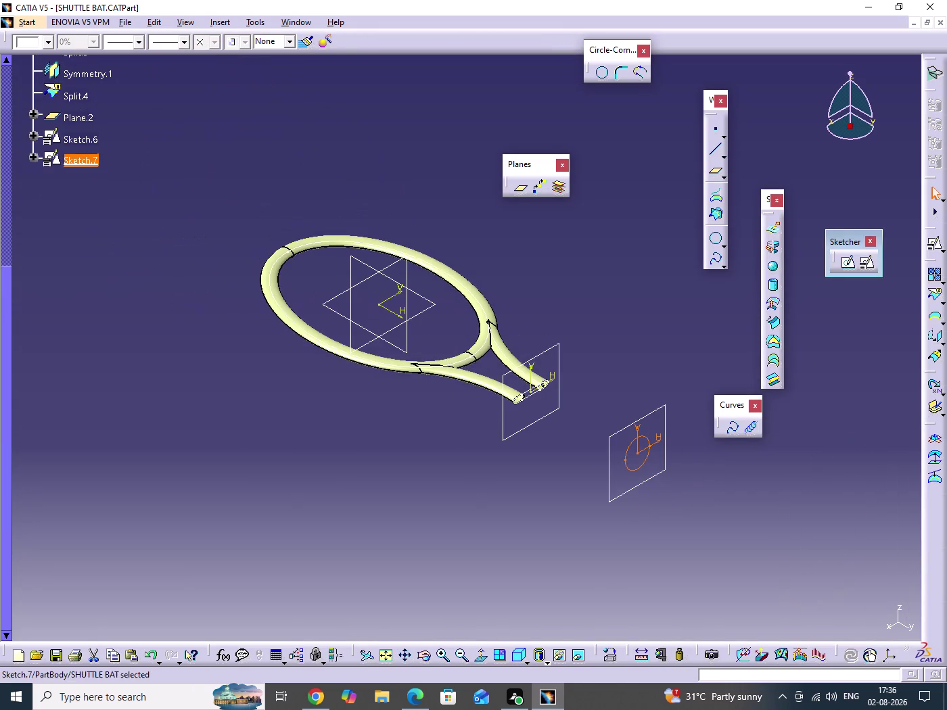
click(510, 523)
key(ctrl+s)
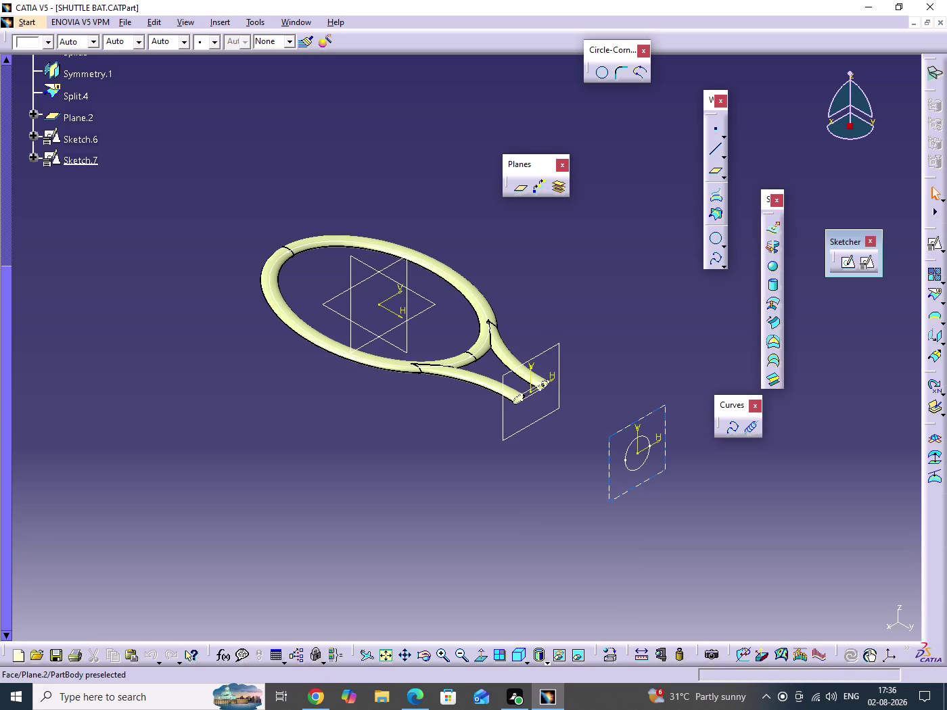
Zoom in on the handle end and reopen Sketch.7 in the Sketcher.
click(618, 326)
middle_drag(609, 373, 358, 293)
middle_drag(459, 360, 452, 285)
click(459, 360)
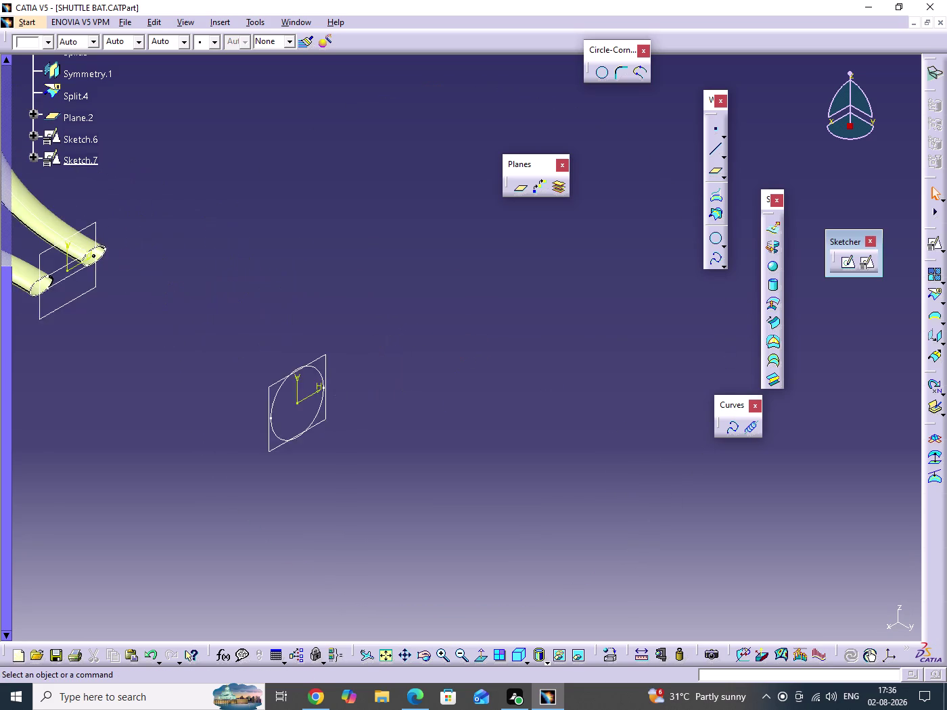
middle_drag(383, 345, 600, 383)
middle_drag(580, 400, 575, 341)
click(580, 400)
middle_drag(521, 387, 545, 324)
middle_drag(534, 339, 534, 357)
click(534, 339)
middle_drag(457, 403, 480, 420)
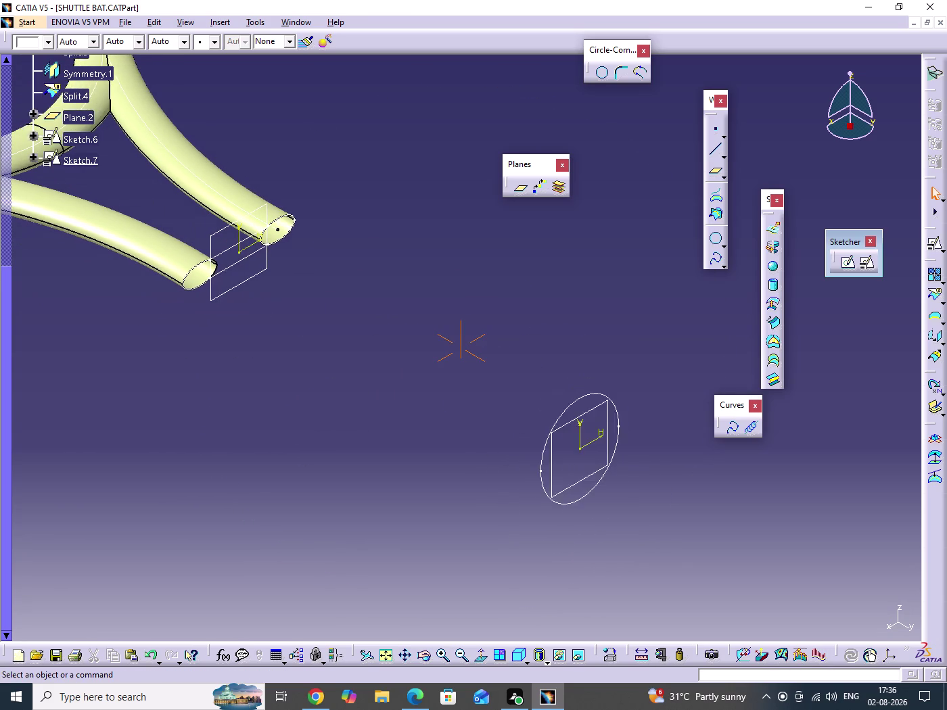
middle_drag(481, 420, 493, 436)
double_click(612, 504)
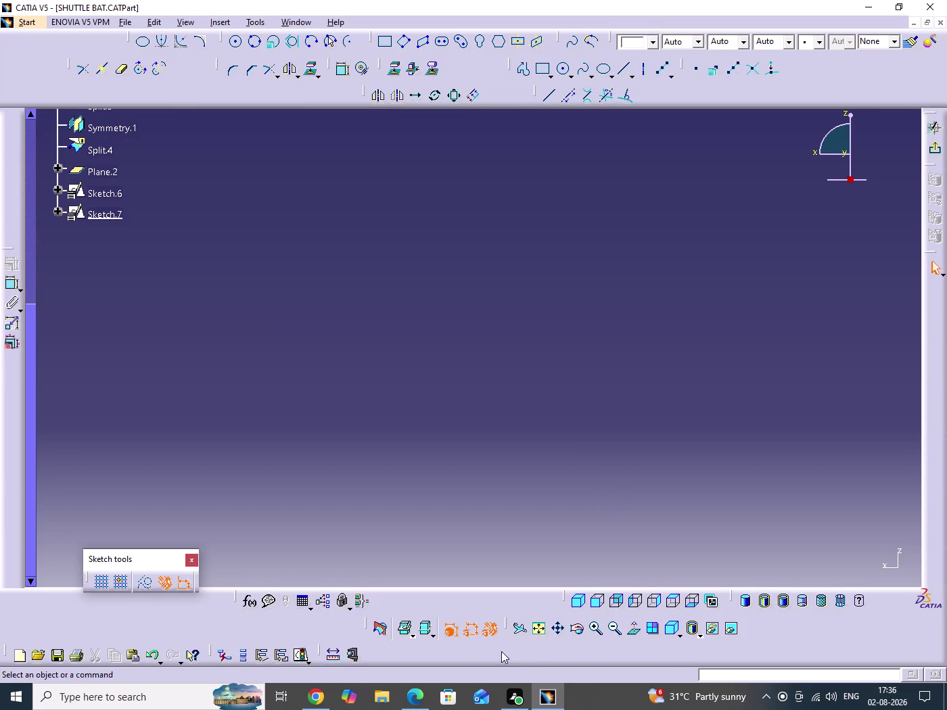
Apply the isometric view, pick the ellipse for Equidistant Points, then cancel.
click(540, 630)
click(582, 602)
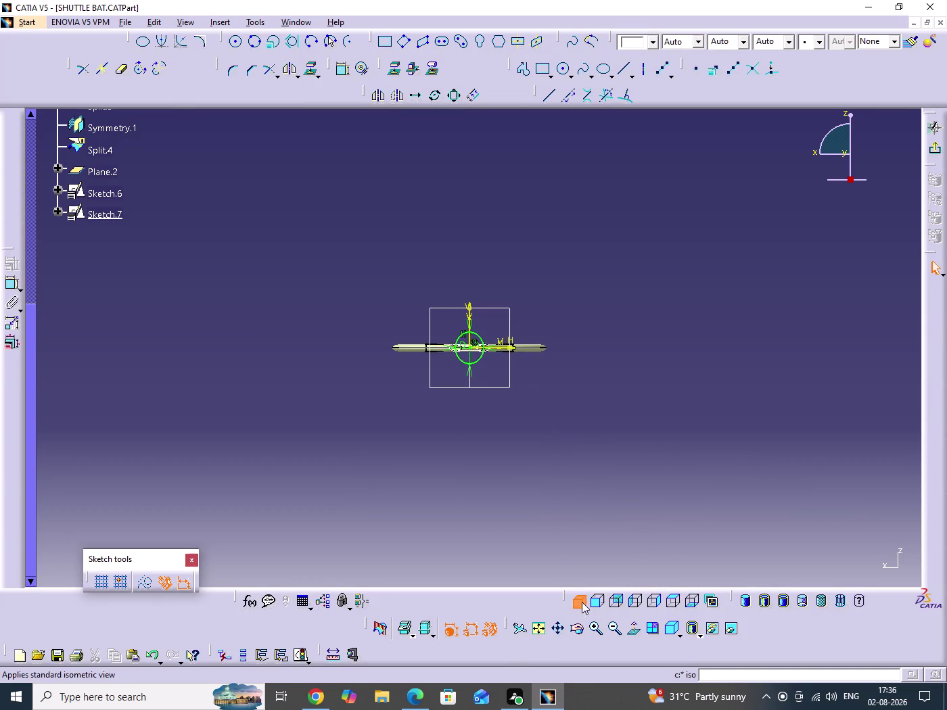
scroll(down, 3)
middle_drag(696, 456, 681, 334)
click(695, 456)
middle_drag(719, 439, 295, 231)
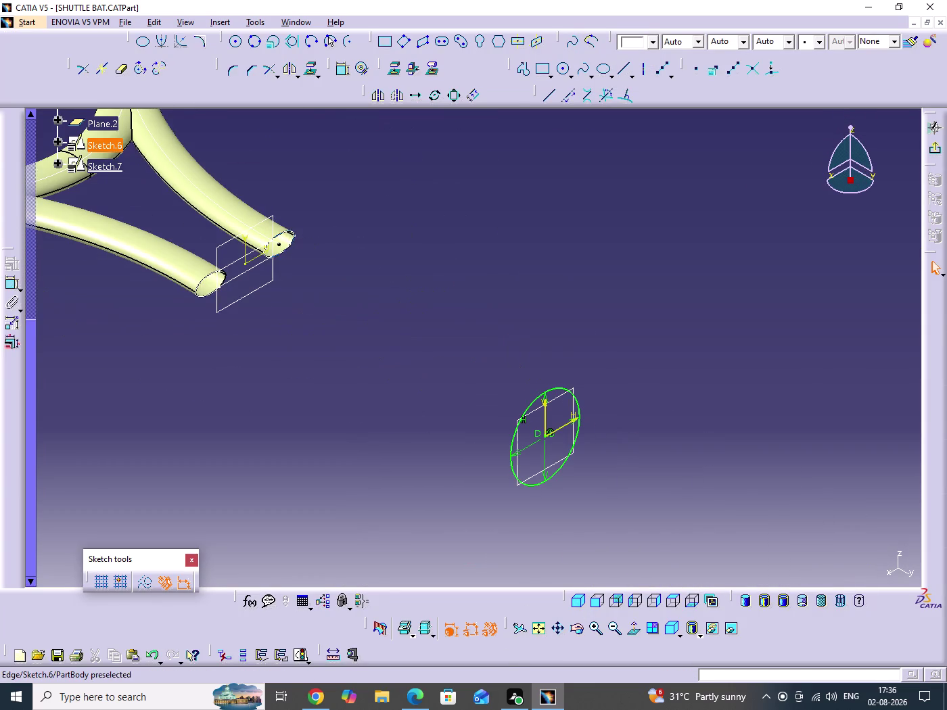
click(558, 472)
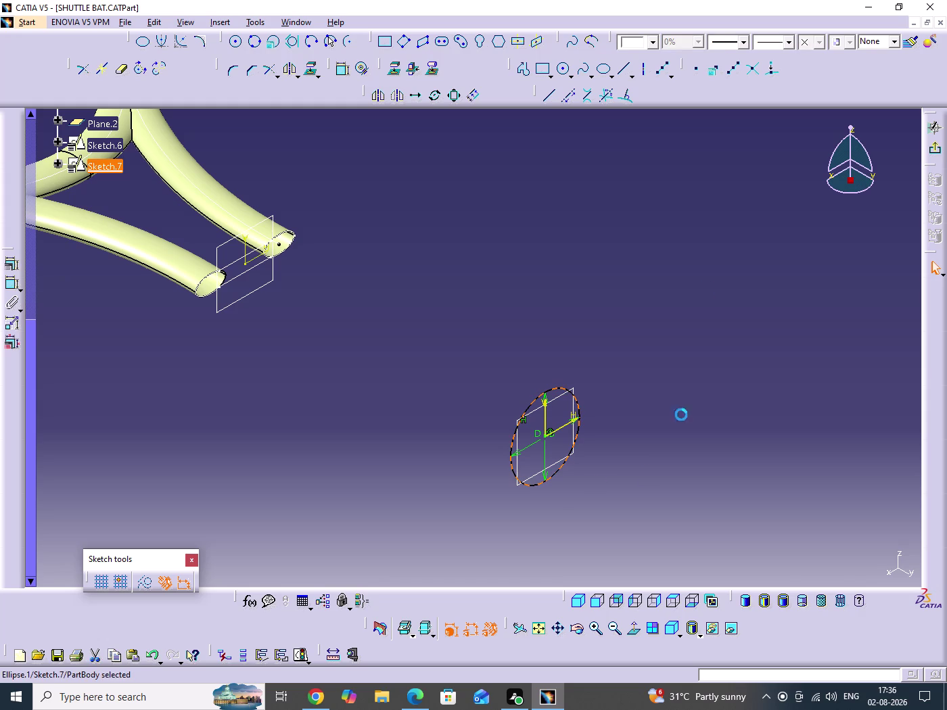
click(660, 73)
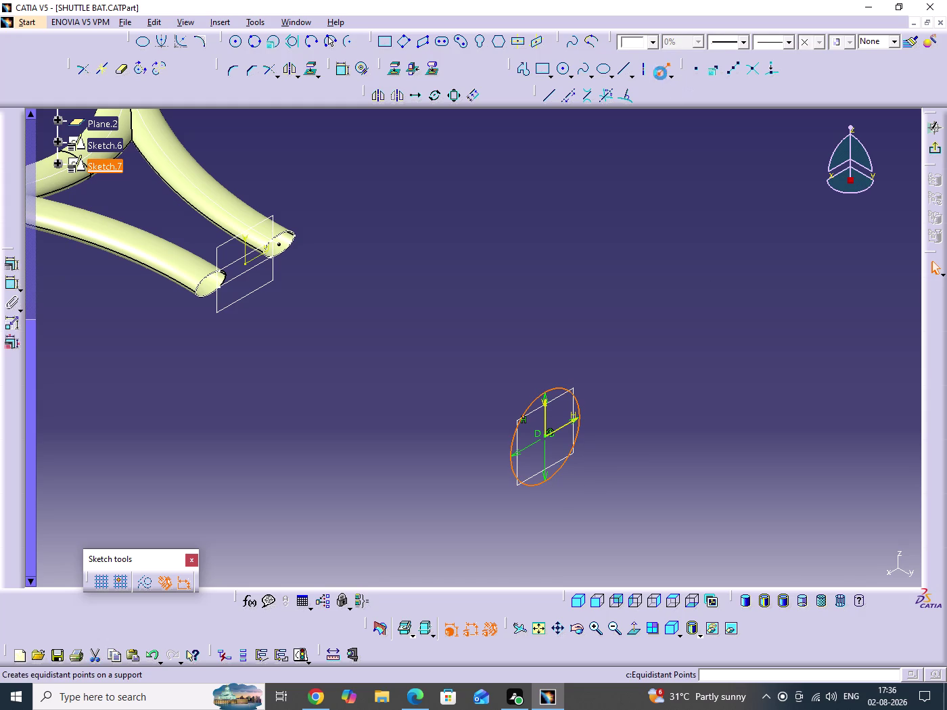
middle_drag(596, 464, 575, 335)
click(595, 465)
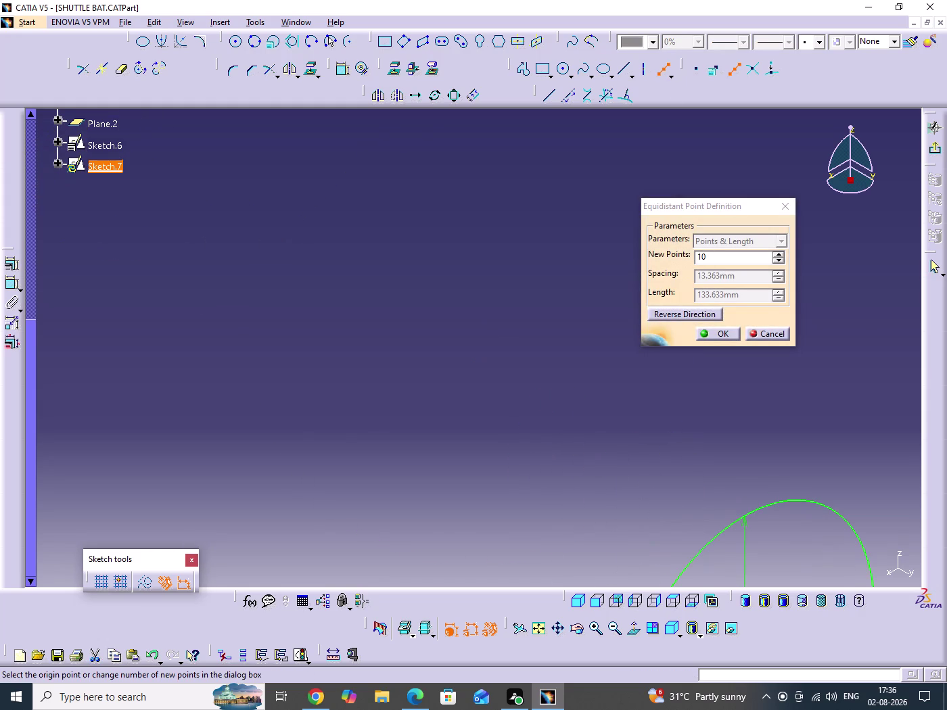
middle_drag(613, 457, 291, 152)
scroll(down, 3)
click(761, 333)
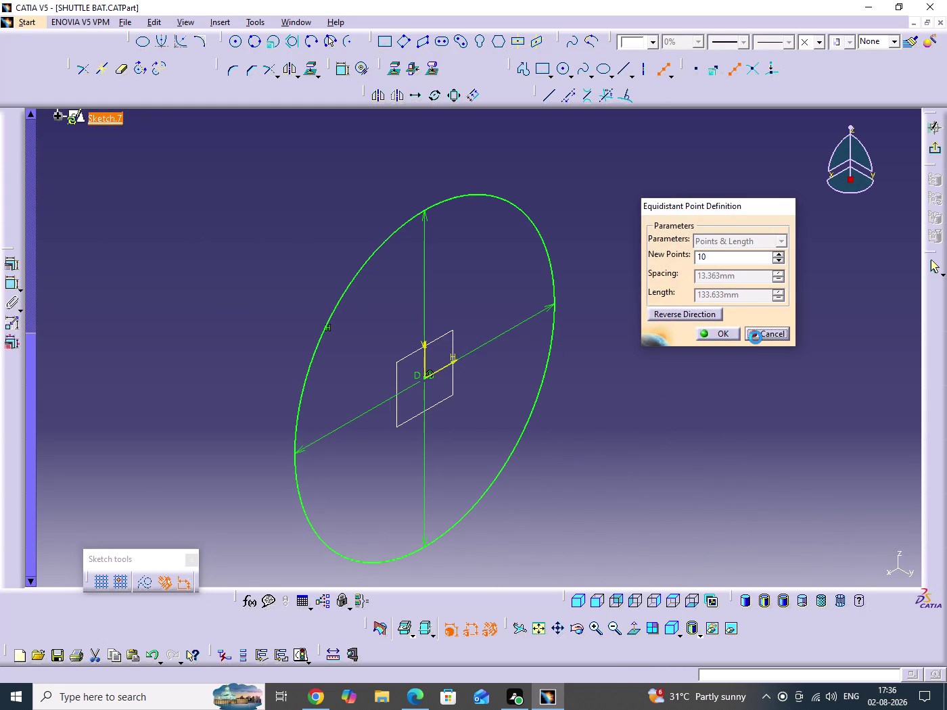
click(691, 375)
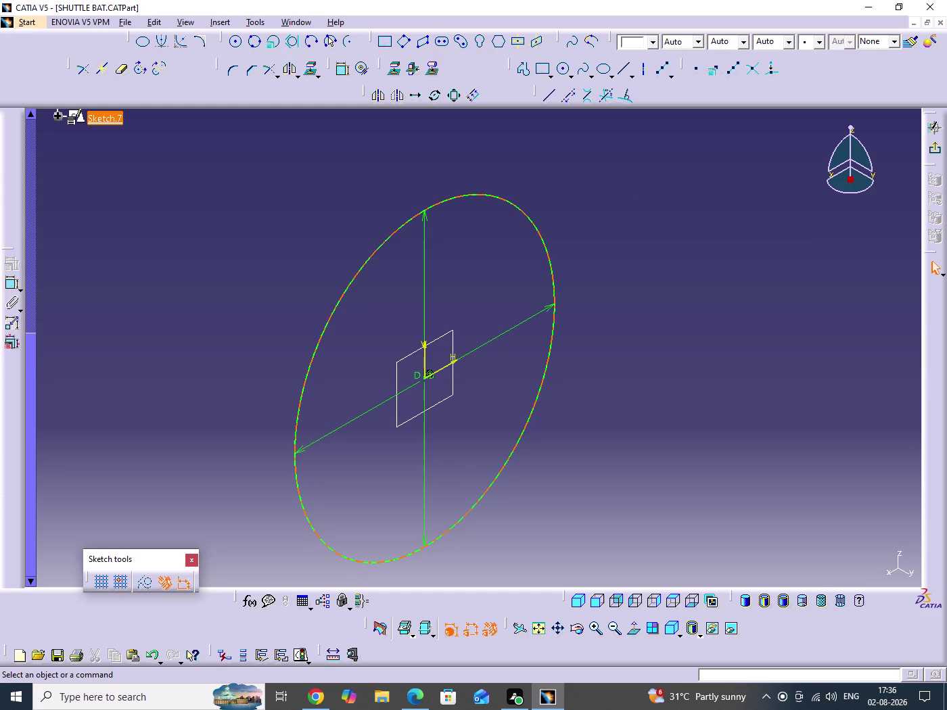
Reselect the ellipse, reopen Equidistant Points, and cancel again.
double_click(725, 393)
scroll(up, 3)
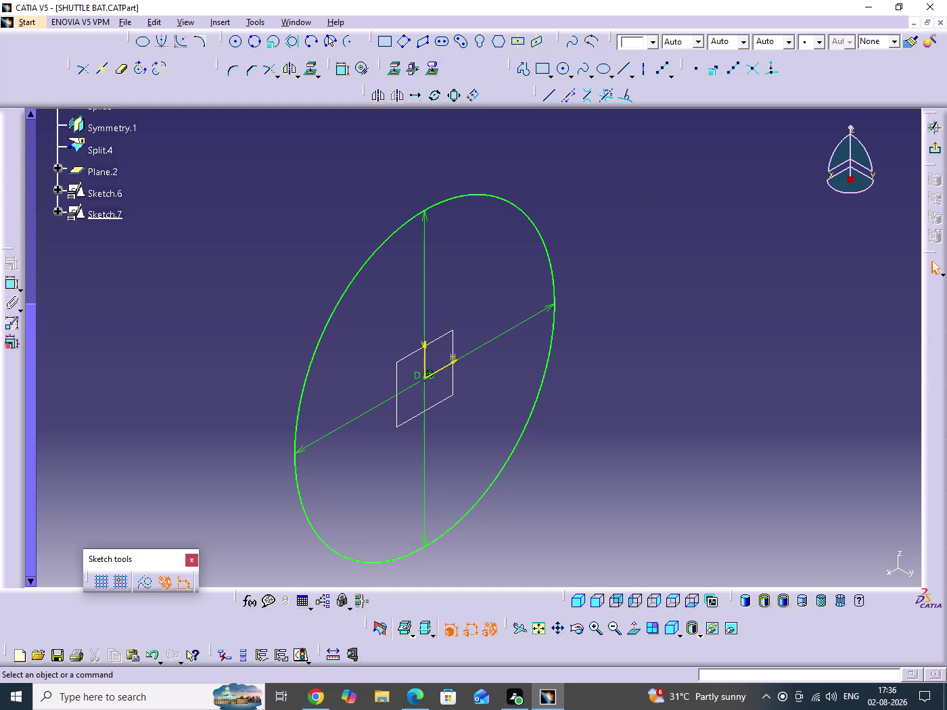
click(520, 434)
click(739, 393)
click(533, 413)
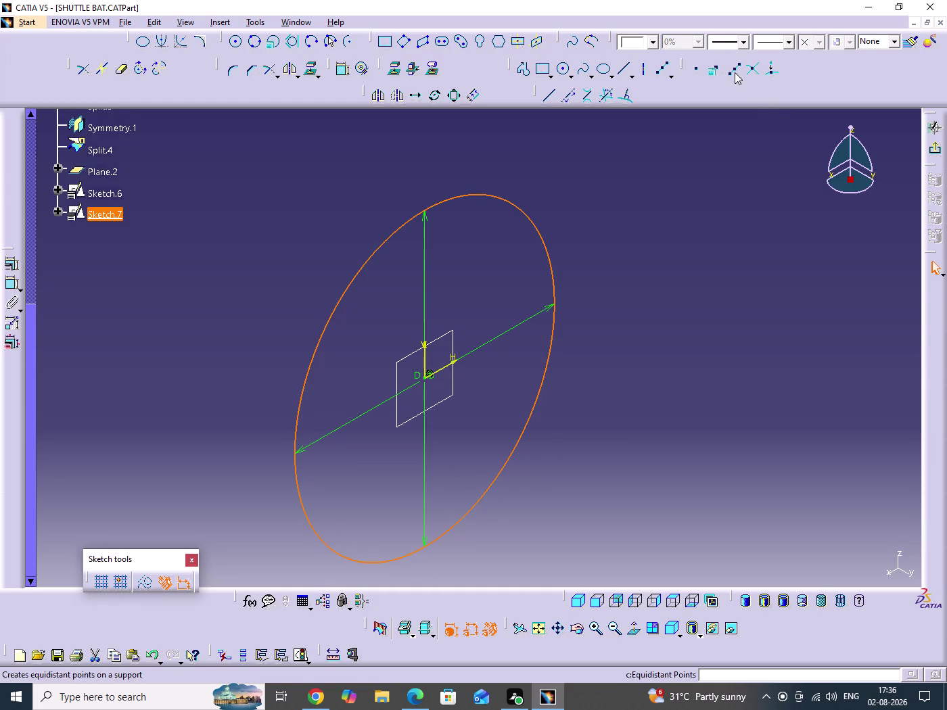
click(733, 70)
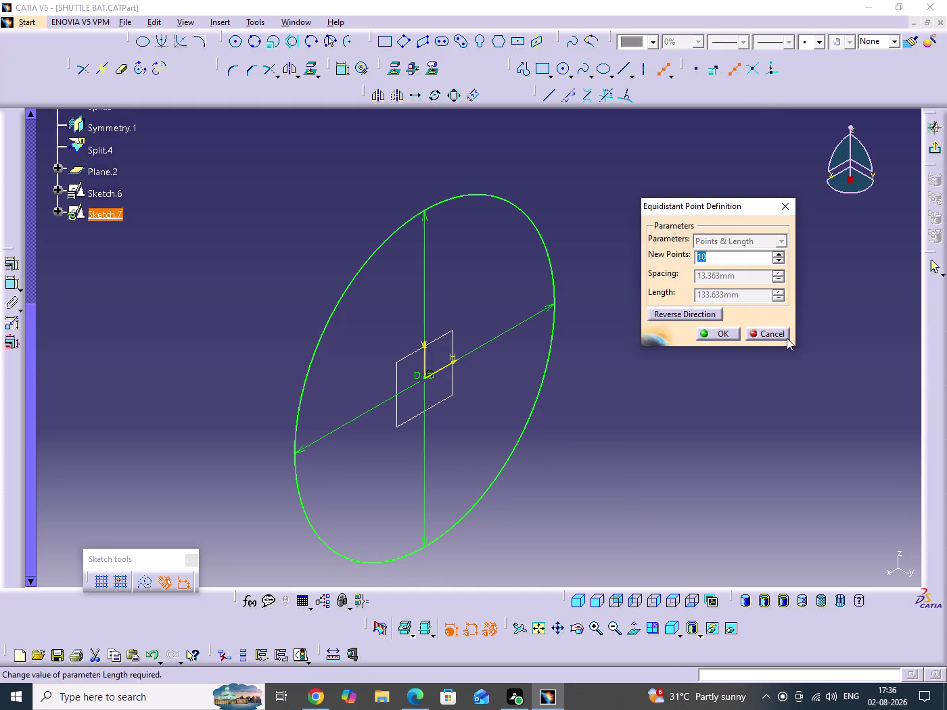
click(787, 338)
Exit the sketcher back to the 3D shuttle bat part.
middle_drag(761, 287, 735, 449)
click(761, 287)
middle_drag(589, 391, 795, 431)
click(936, 151)
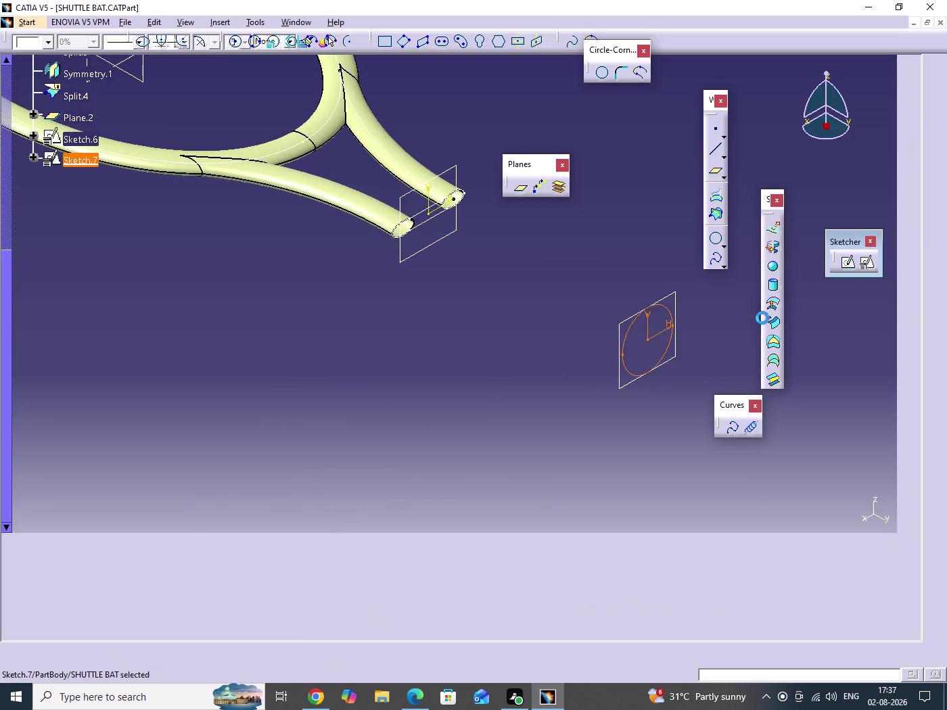
Zoom to the handle end in isometric view and open a coordinate Point definition at 0,0,0.
click(597, 338)
scroll(down, 3)
middle_drag(607, 295, 601, 444)
click(607, 295)
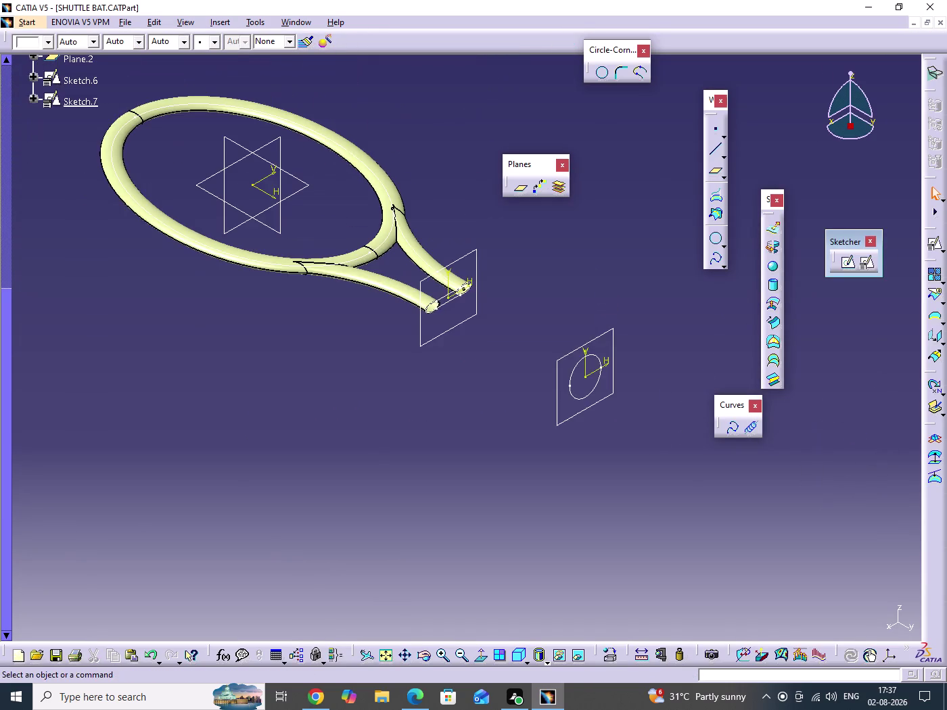
middle_drag(594, 447, 536, 422)
click(591, 356)
middle_drag(596, 357, 596, 309)
click(596, 357)
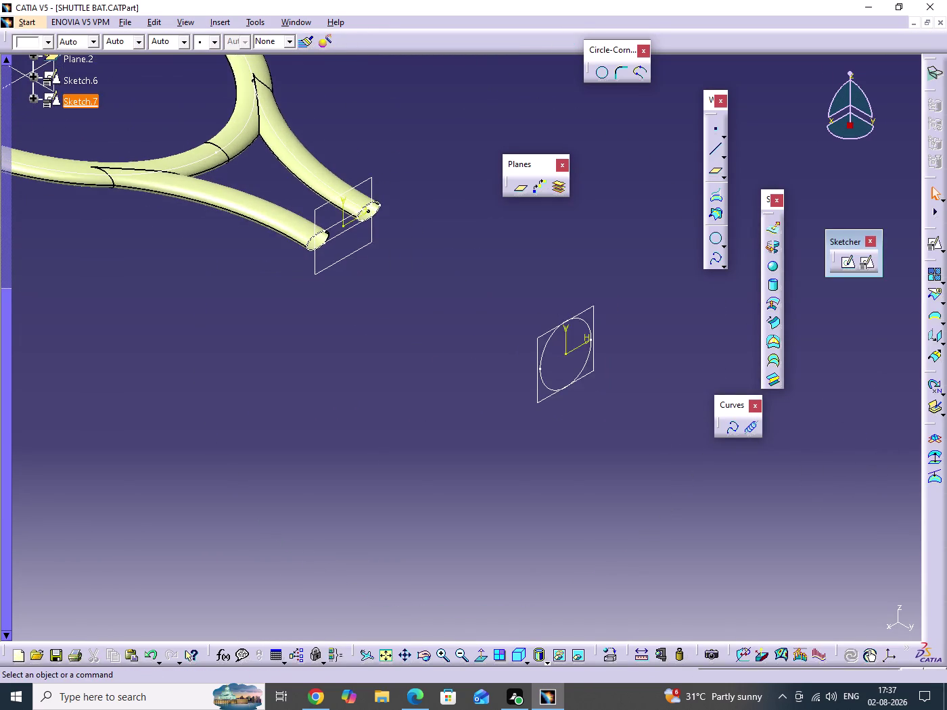
middle_drag(580, 333, 419, 402)
scroll(down, 3)
click(718, 126)
middle_drag(626, 318, 630, 319)
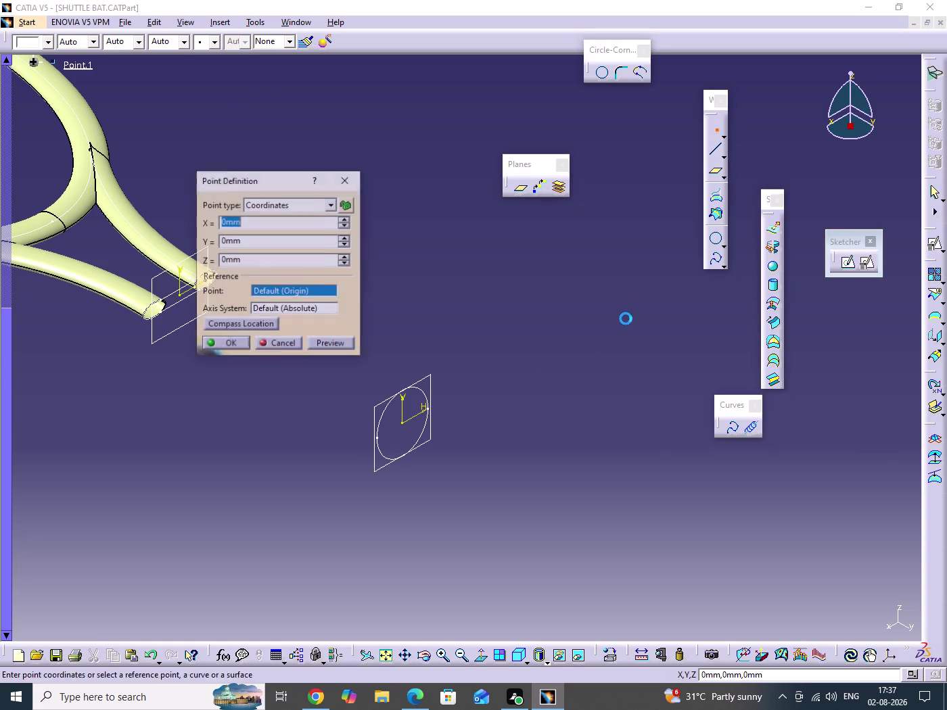
middle_drag(631, 319, 774, 322)
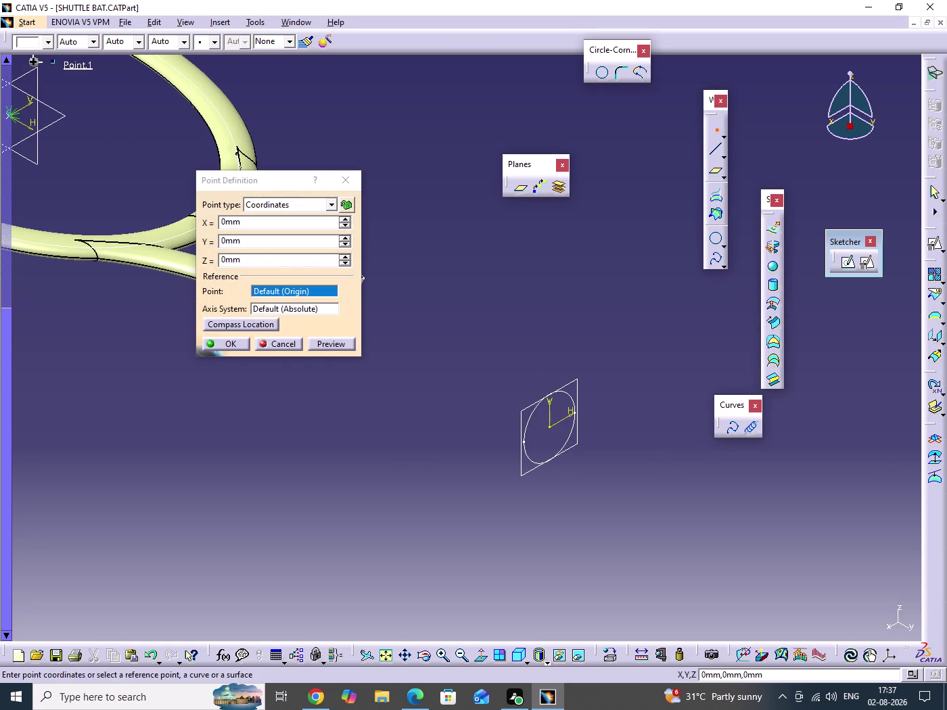